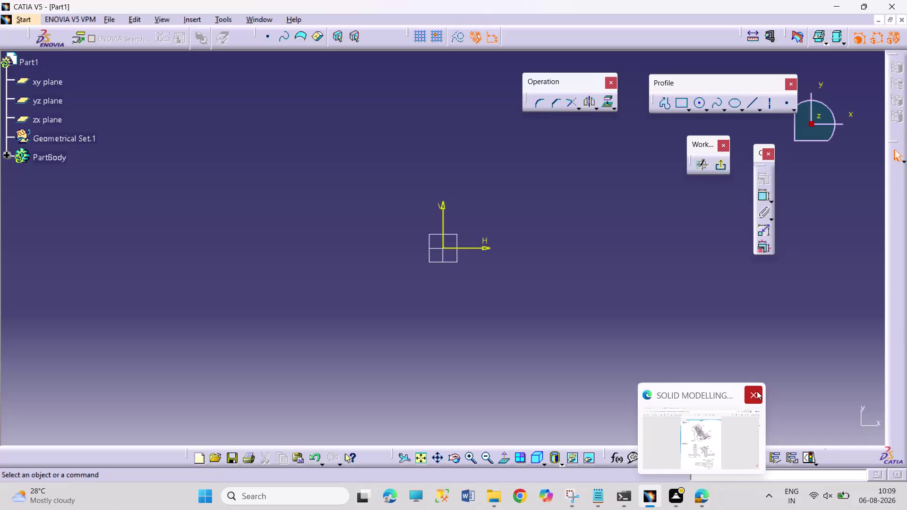
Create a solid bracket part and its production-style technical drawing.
Close the current part without saving its changes.
click(756, 391)
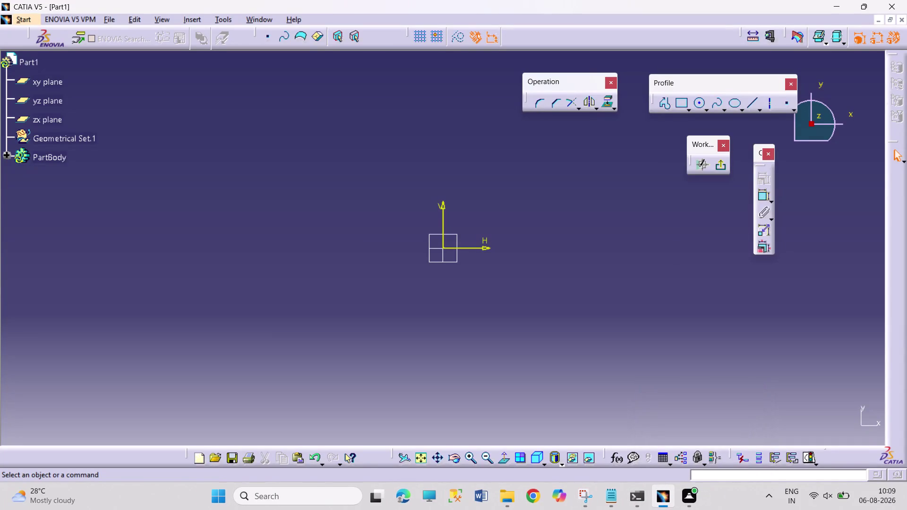
click(899, 19)
click(482, 272)
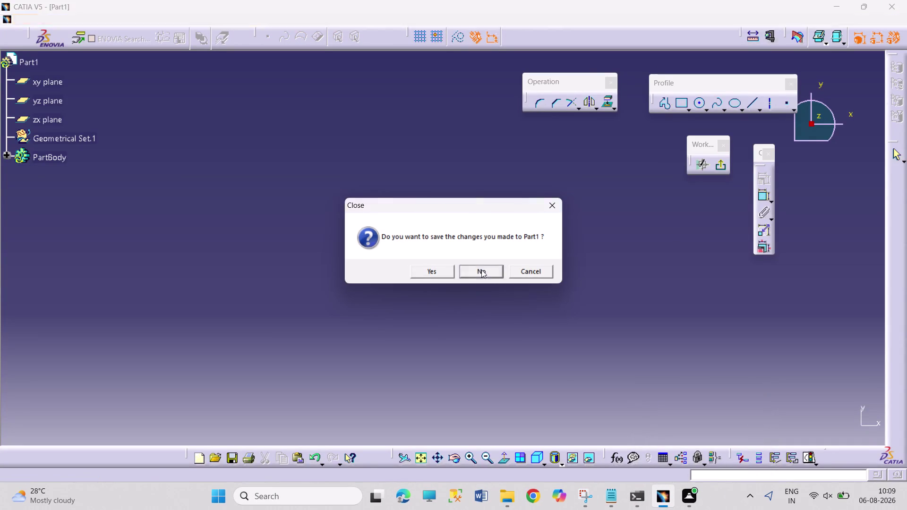
click(16, 20)
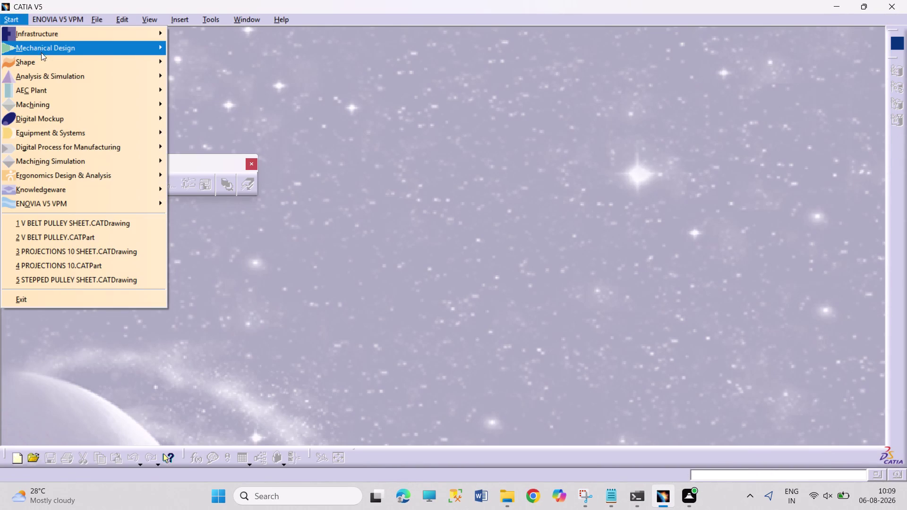
Start a new Part Design part and open a sketch on the yz plane.
click(41, 46)
click(261, 51)
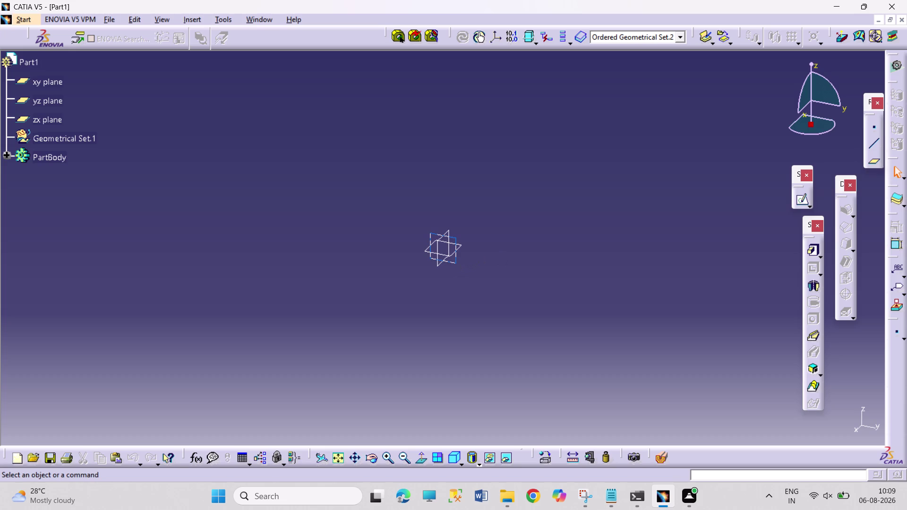
click(457, 262)
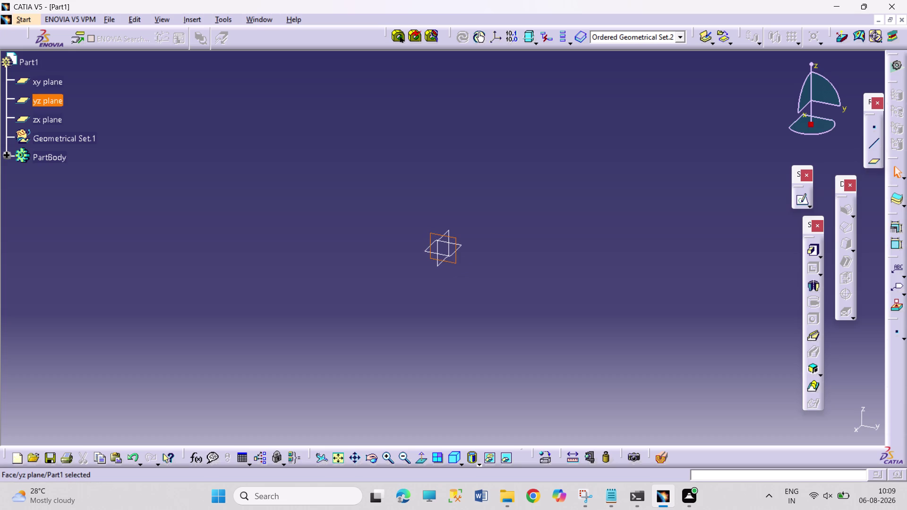
click(799, 204)
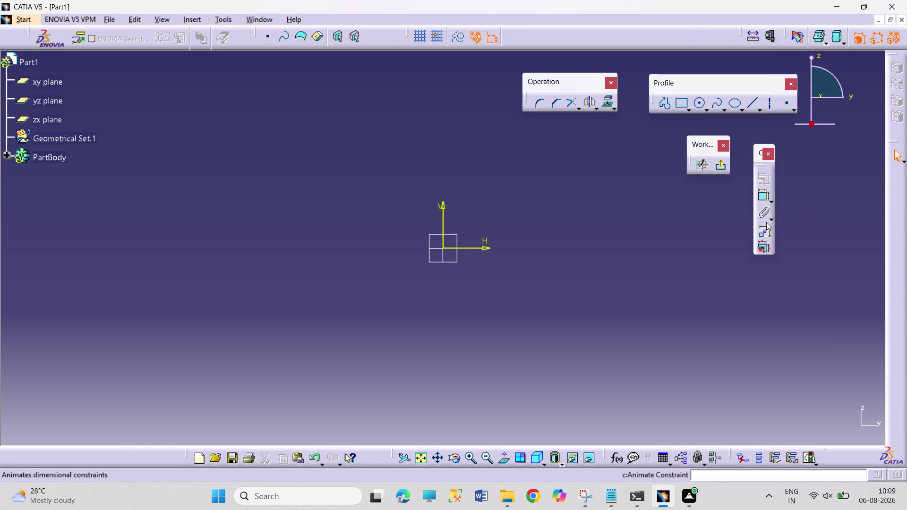
click(699, 108)
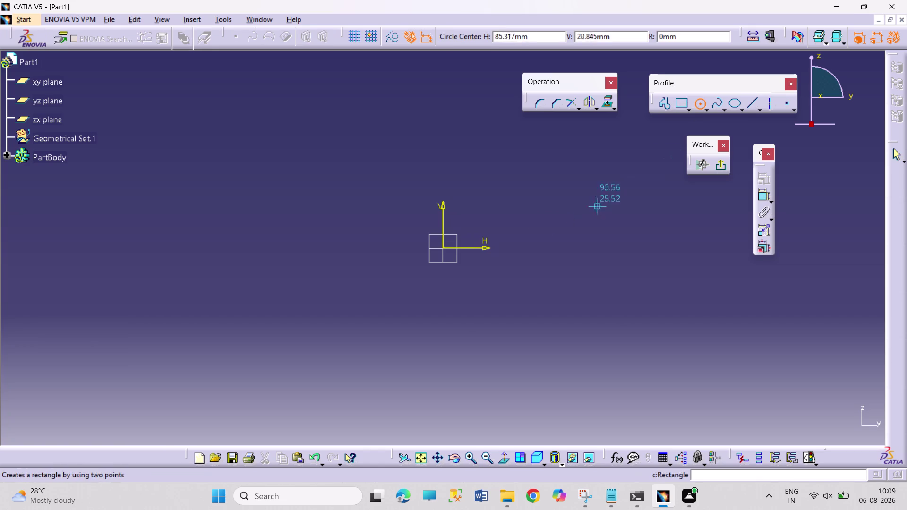
Draw two concentric circles centred on the sketch origin.
click(443, 247)
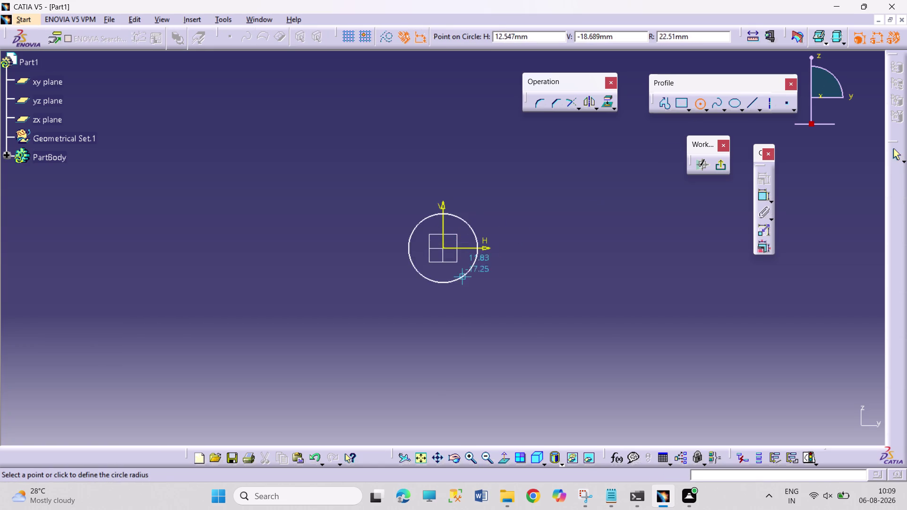
click(477, 302)
click(695, 104)
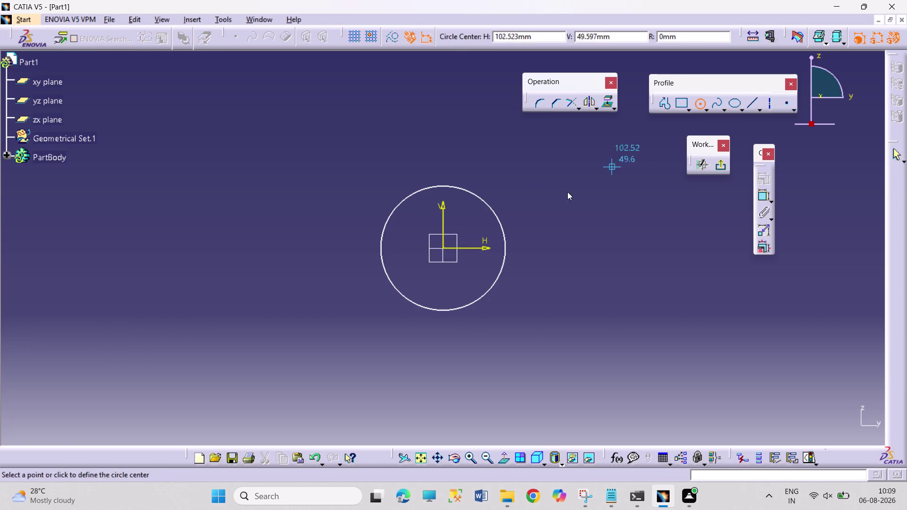
click(444, 246)
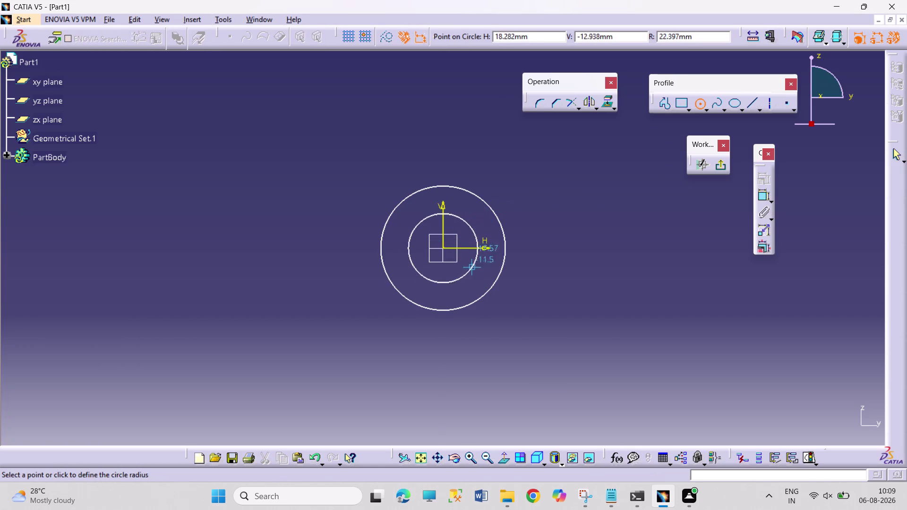
click(478, 276)
Add diameter dimensions to the inner and outer circles.
click(762, 195)
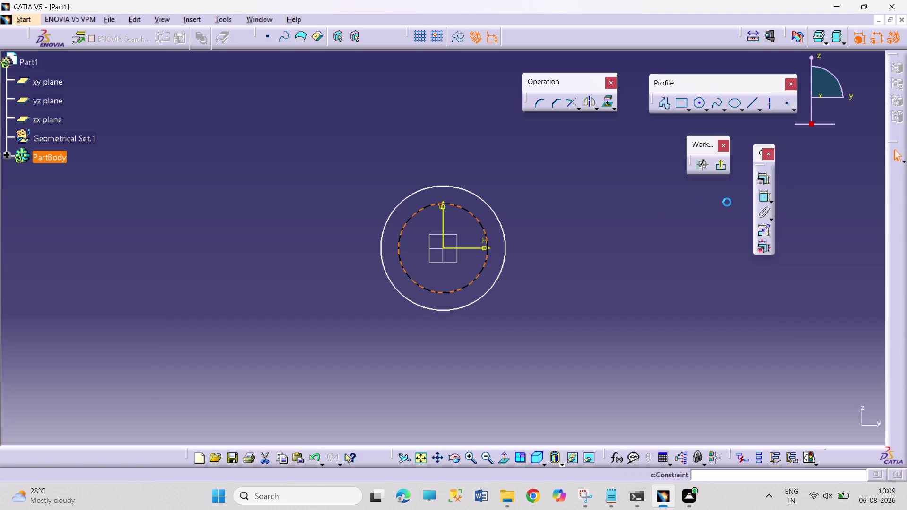
click(533, 229)
click(764, 195)
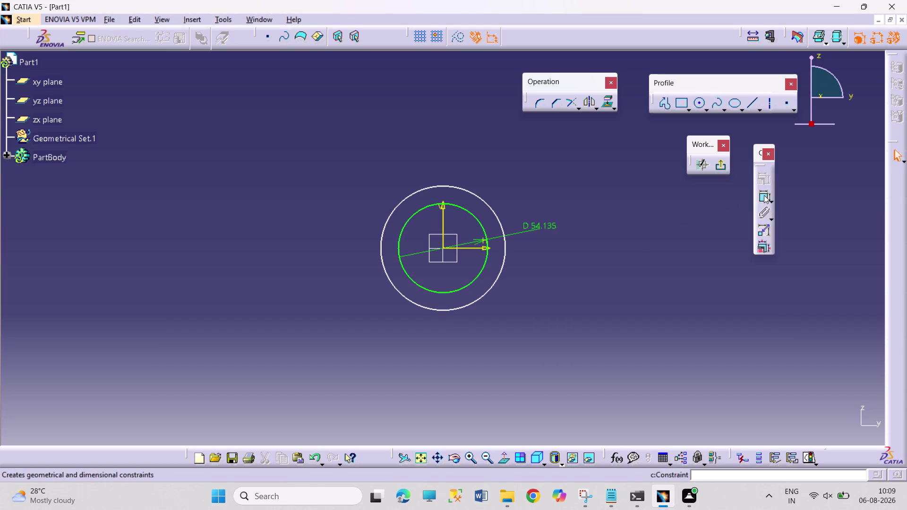
click(482, 197)
click(501, 184)
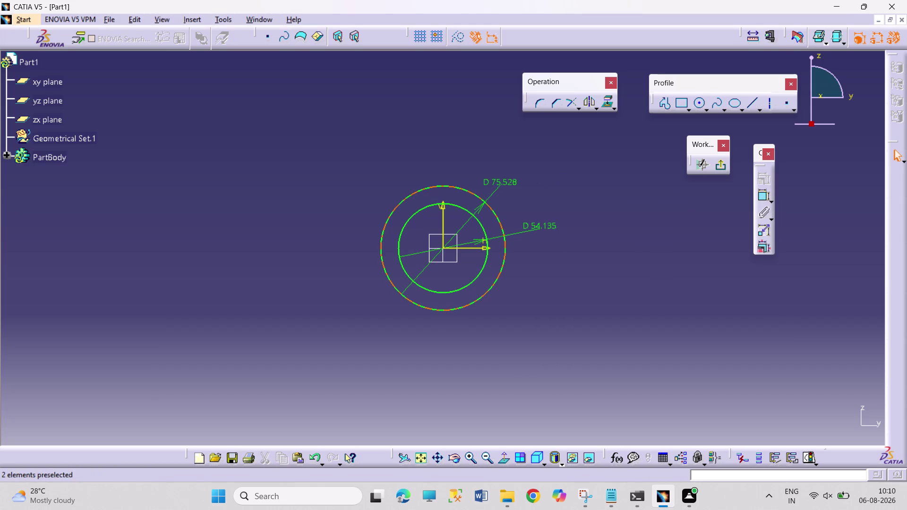
Change the inner circle's diameter to 30 mm.
triple_click(509, 184)
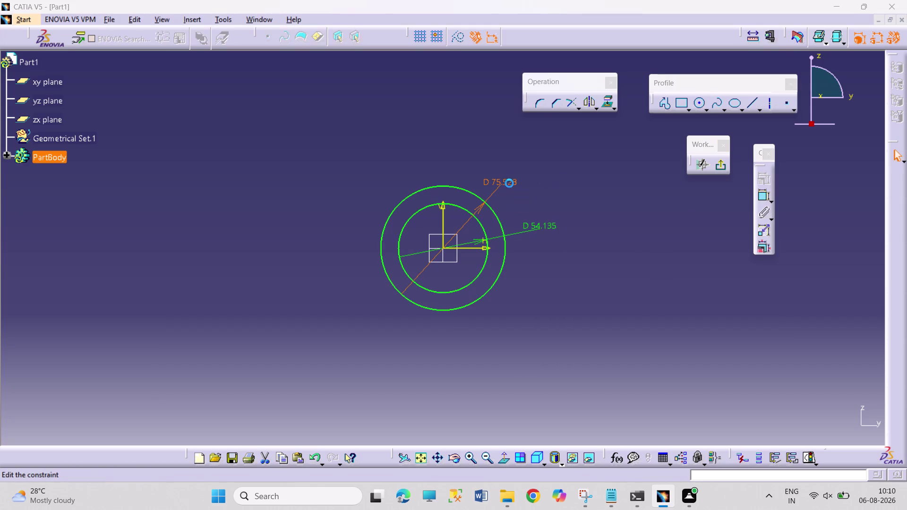
text(30)
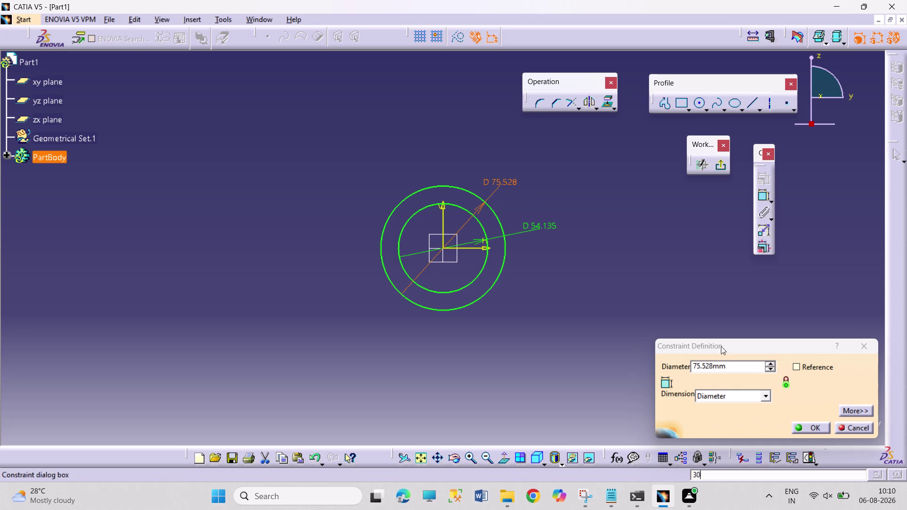
click(734, 370)
drag(733, 368, 629, 367)
text(3)
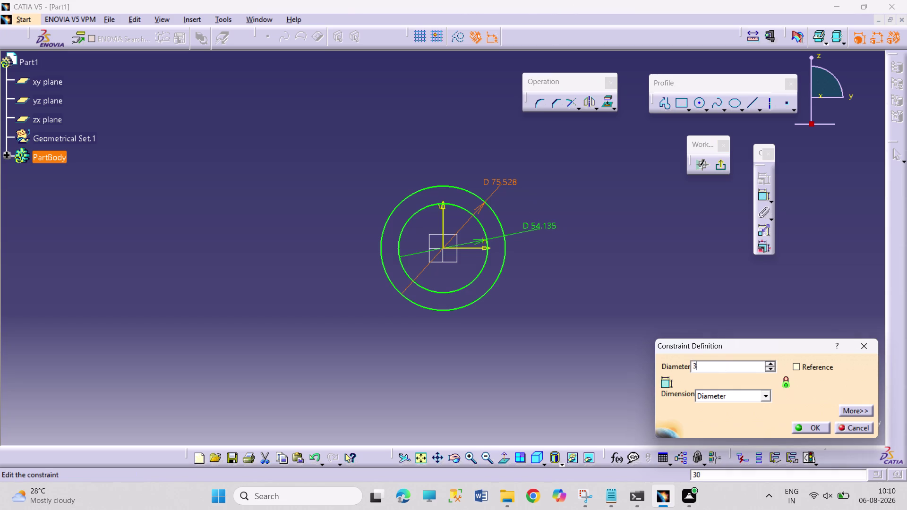
text(0)
key(Return)
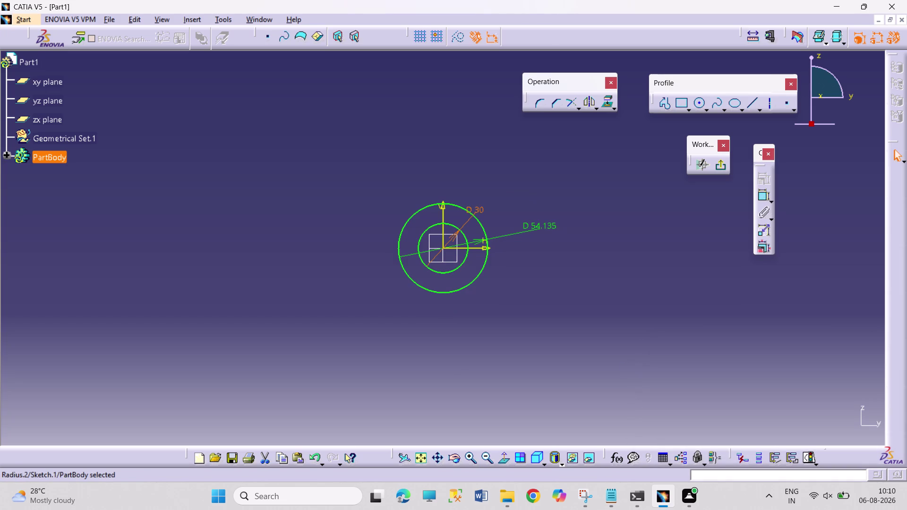
drag(483, 210, 489, 192)
Change the outer circle's diameter to 50 mm.
double_click(556, 226)
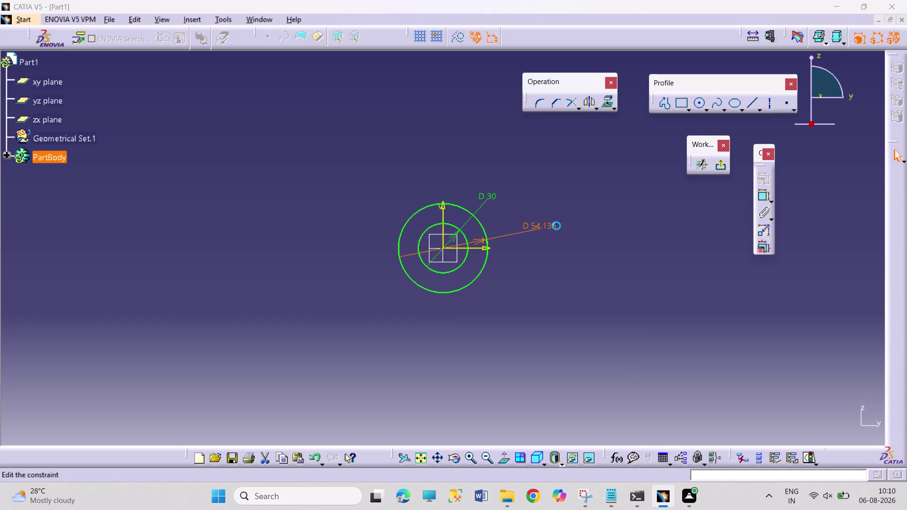
text(50)
key(Return)
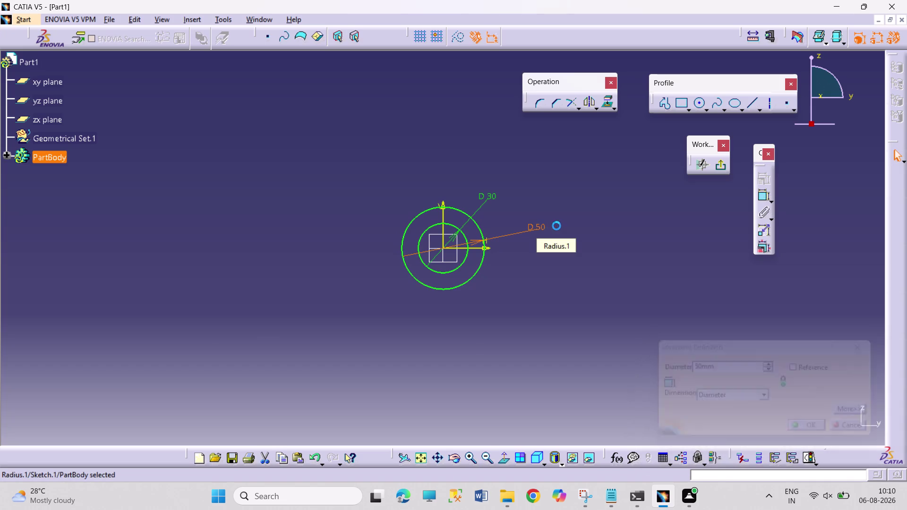
click(709, 284)
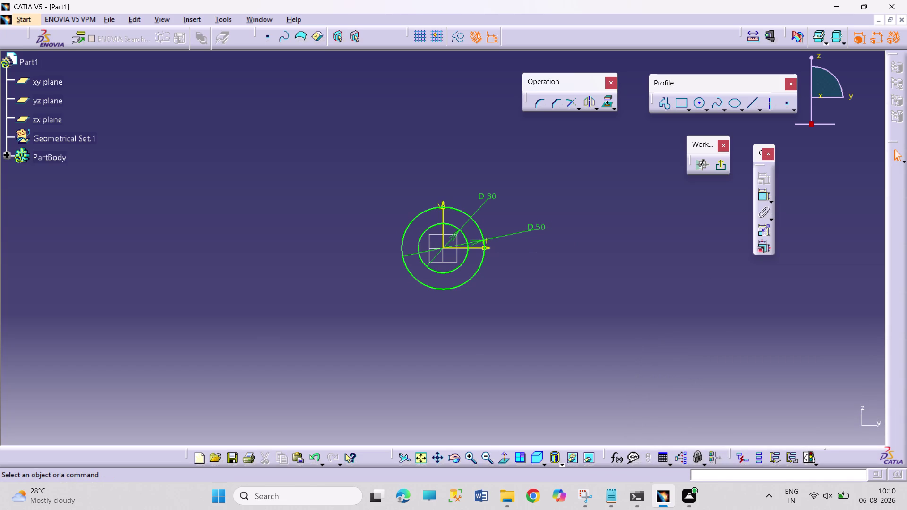
click(746, 108)
Draw a vertical line beside the circles and apply a coincidence with the outer circle.
click(501, 242)
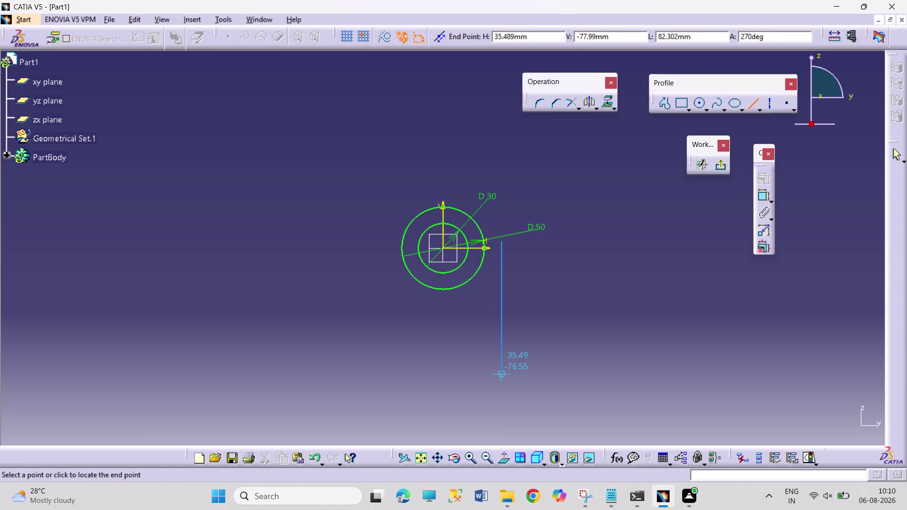
click(500, 377)
click(595, 323)
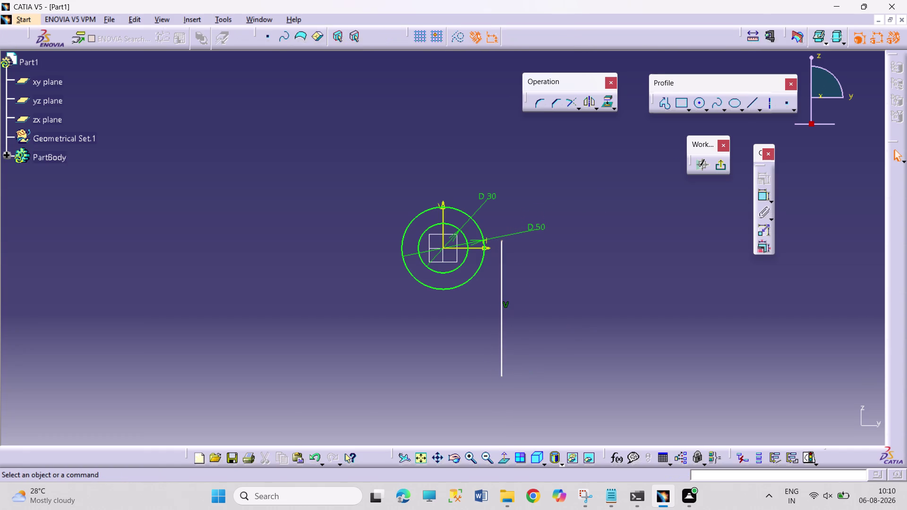
click(503, 242)
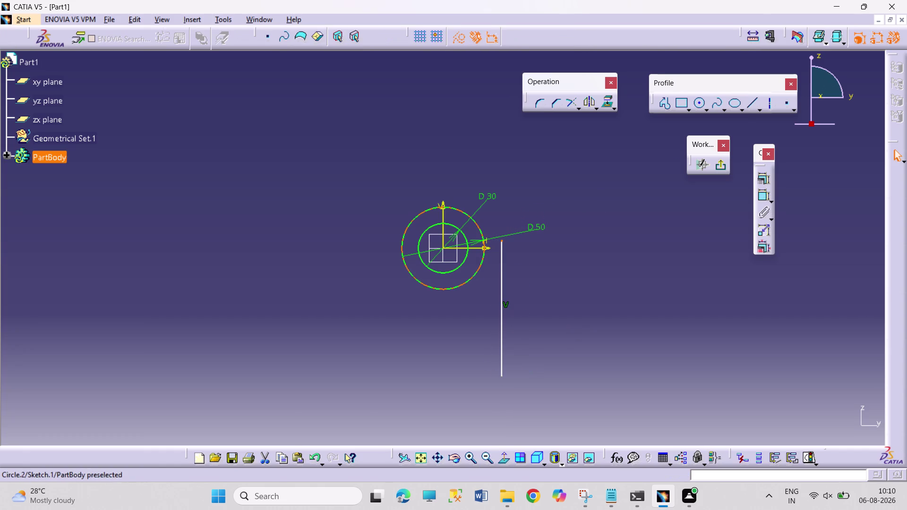
click(484, 263)
click(769, 179)
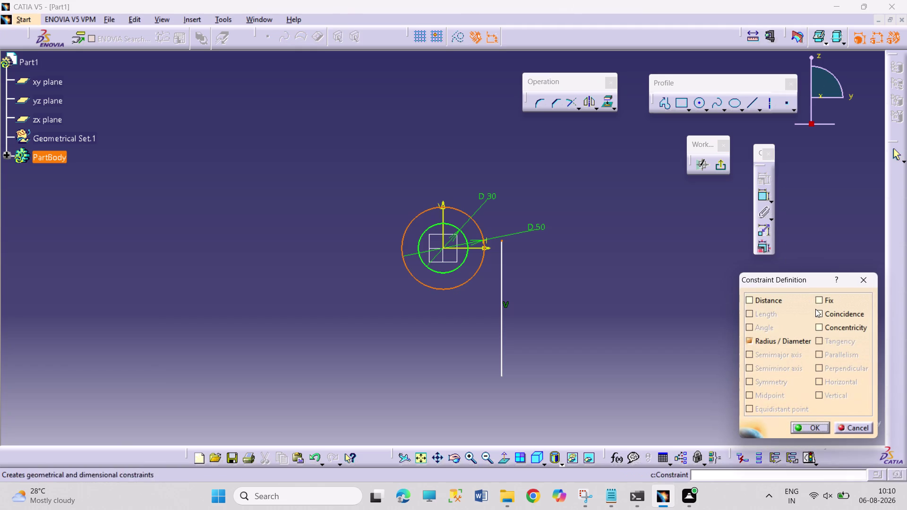
click(818, 312)
click(797, 428)
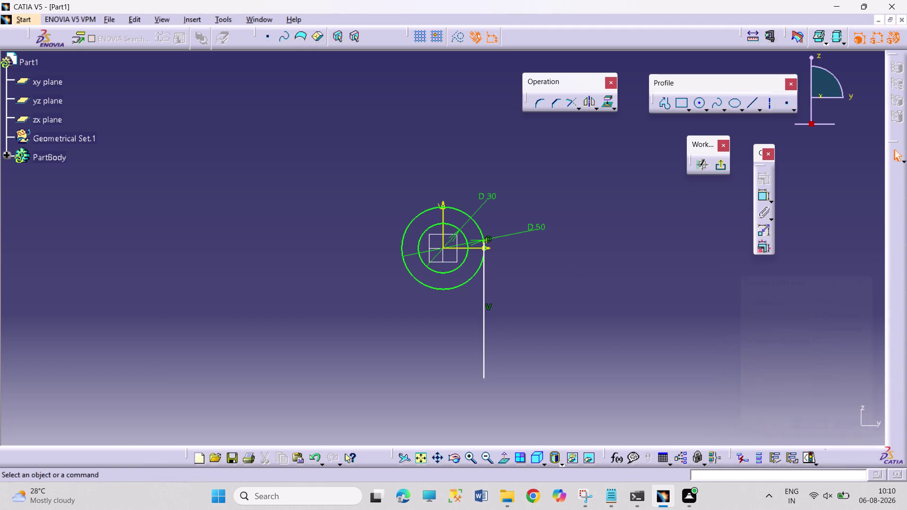
Constrain the vertical line tangent to the 50 mm outer circle.
click(485, 276)
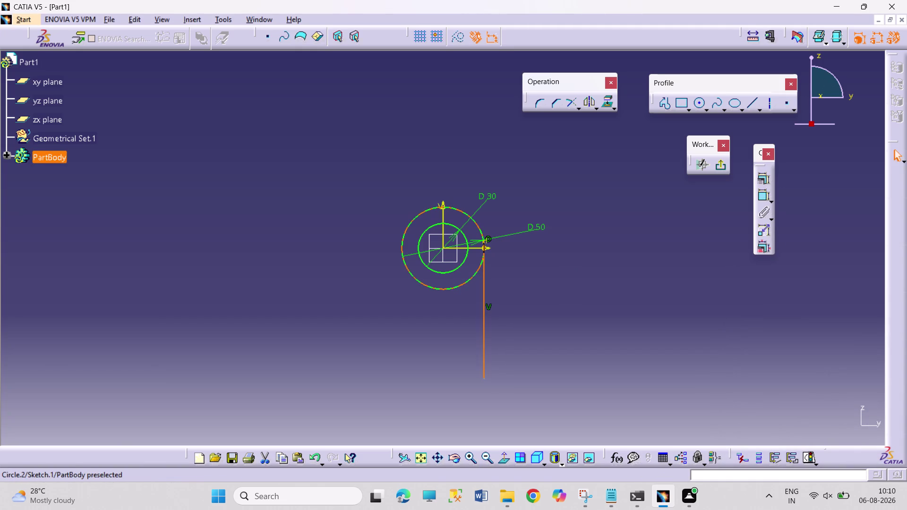
click(467, 279)
click(767, 182)
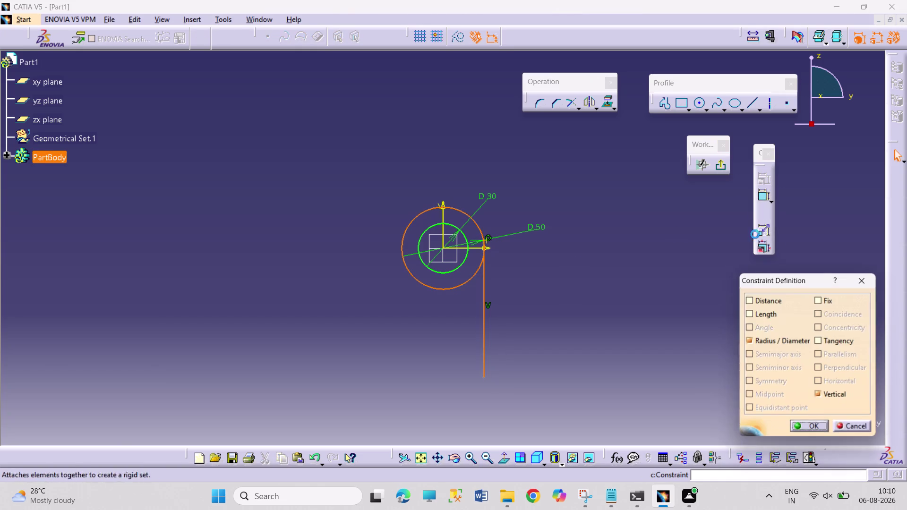
click(833, 341)
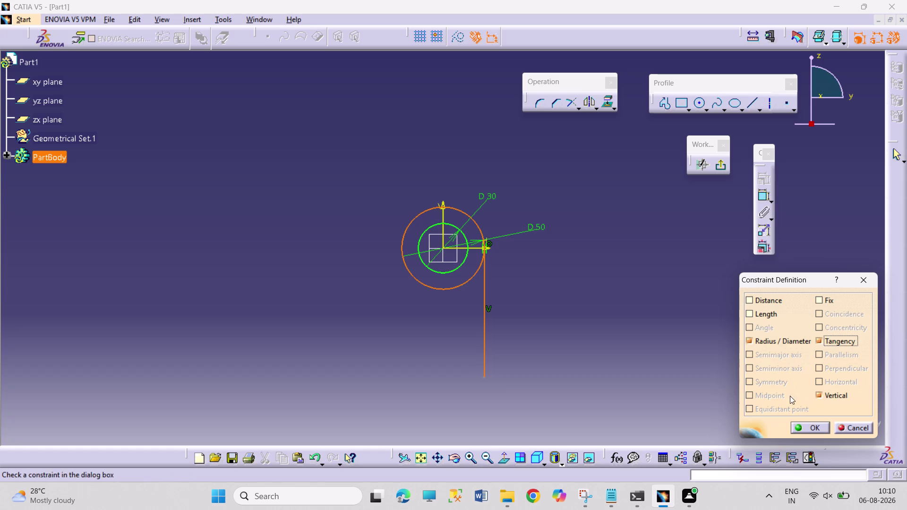
click(797, 425)
click(692, 298)
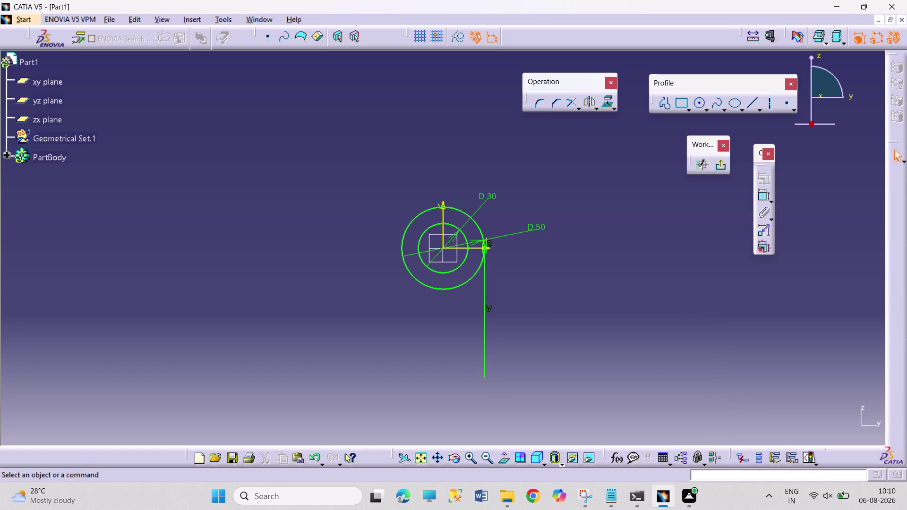
click(751, 106)
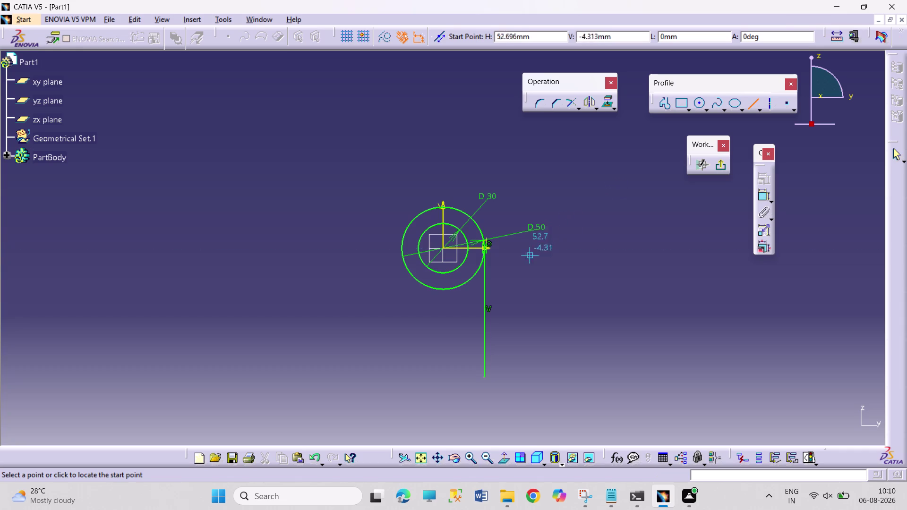
Draw a second vertical line and dimension it 25 mm from the first line.
click(427, 304)
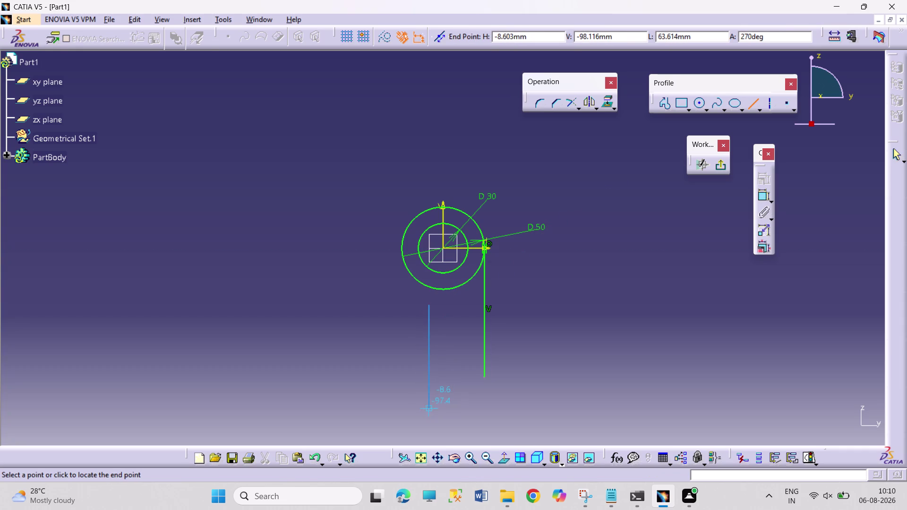
click(427, 410)
click(765, 193)
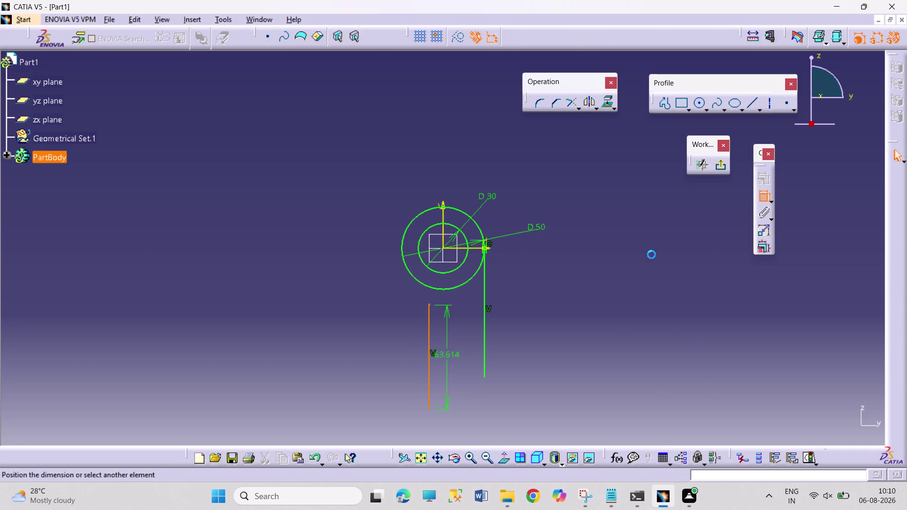
click(486, 332)
click(356, 333)
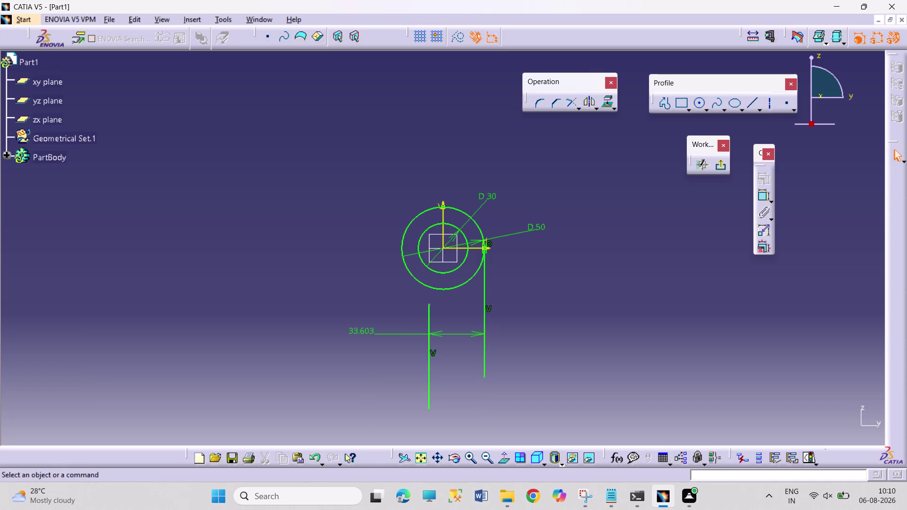
double_click(361, 332)
text(25)
key(Return)
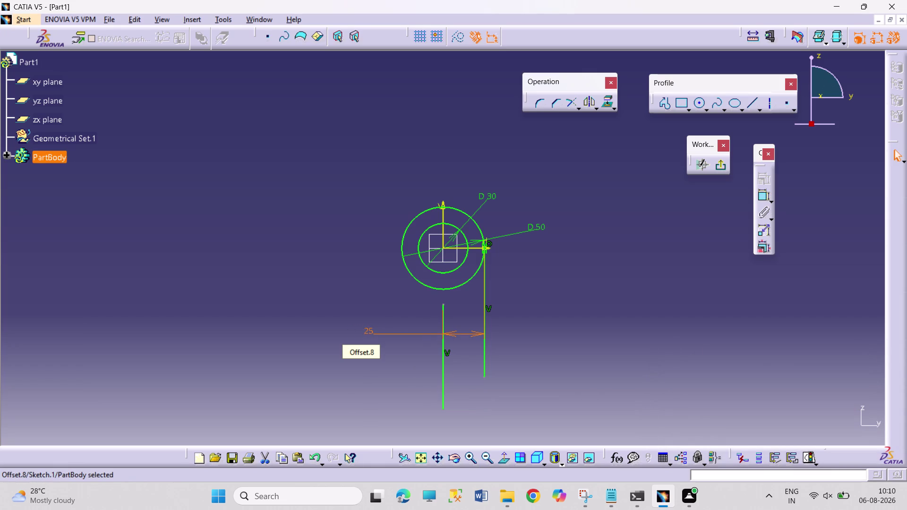
Make the new vertical line coincident with the outer circle.
click(620, 325)
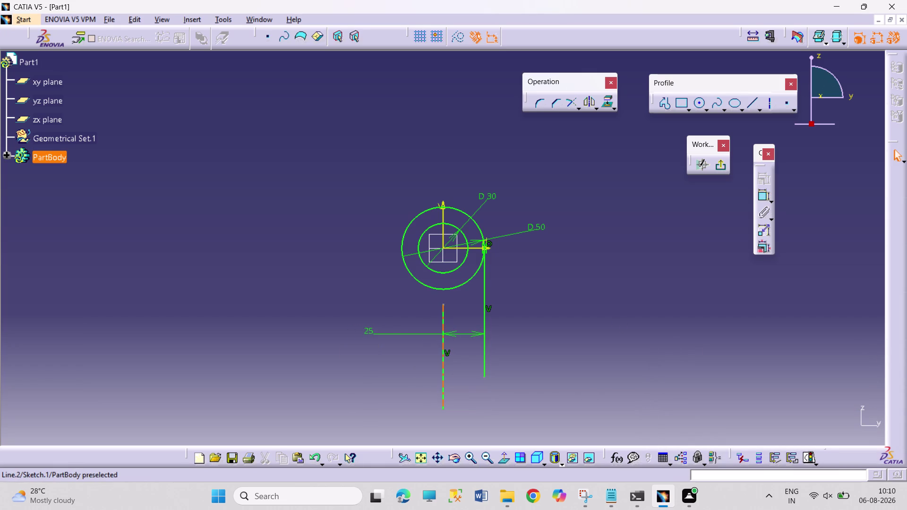
click(442, 305)
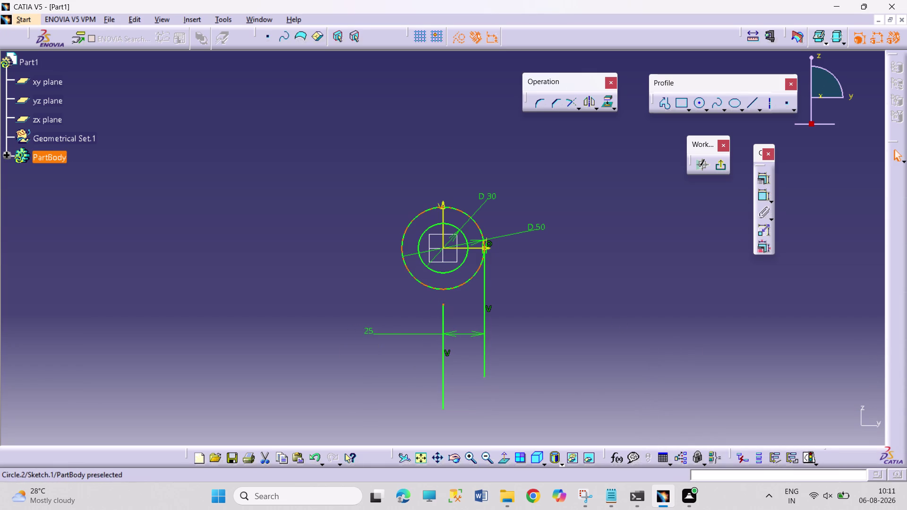
click(449, 288)
click(768, 179)
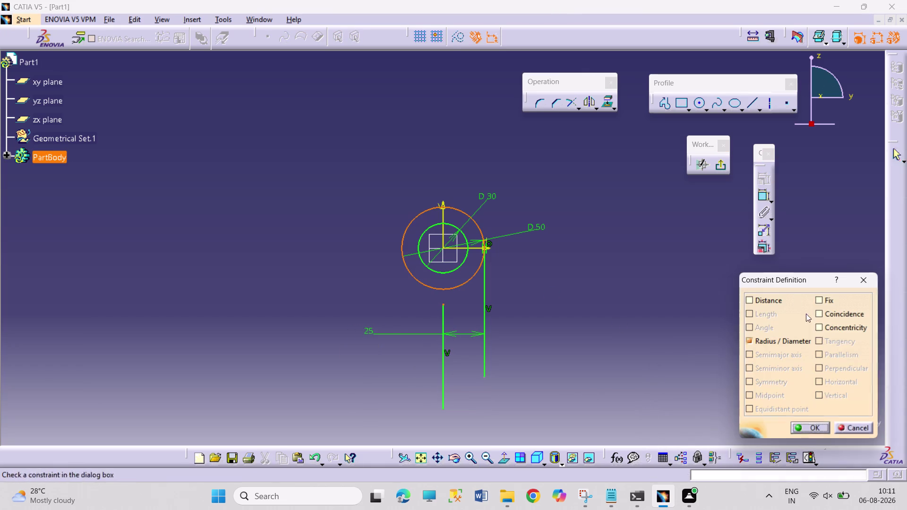
click(831, 312)
click(802, 429)
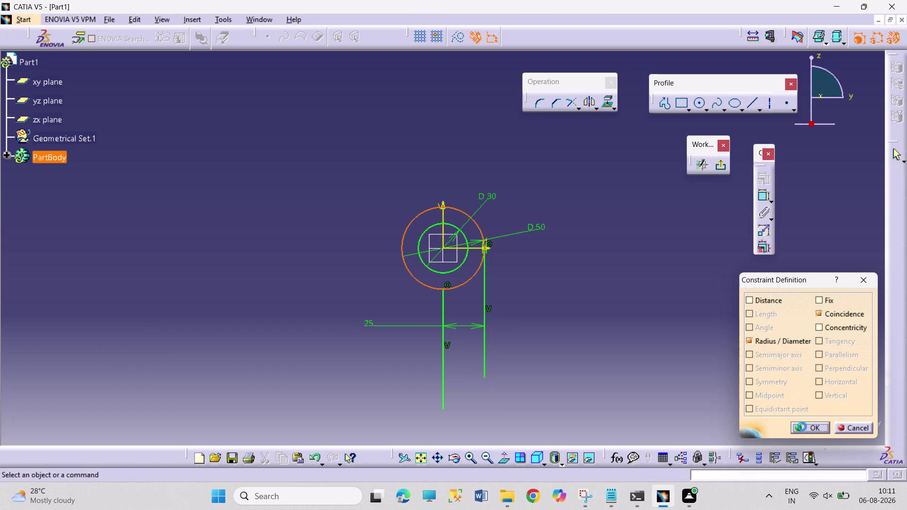
click(537, 96)
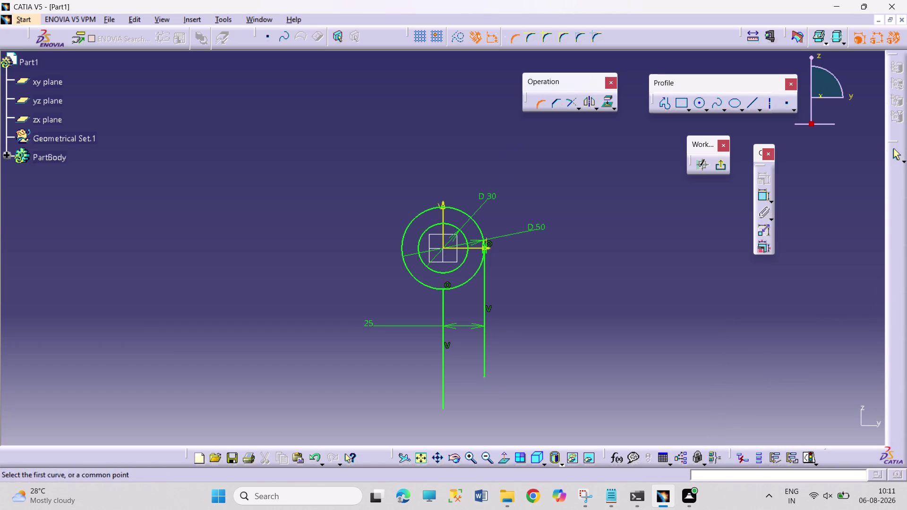
Blend the outer circle into the left vertical line with a 12 mm radius corner.
drag(429, 284, 428, 289)
click(443, 303)
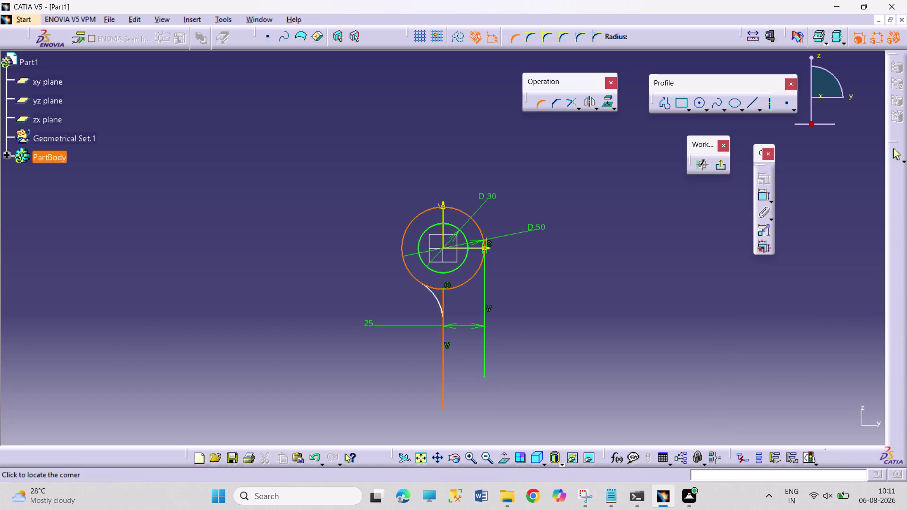
click(434, 300)
double_click(424, 304)
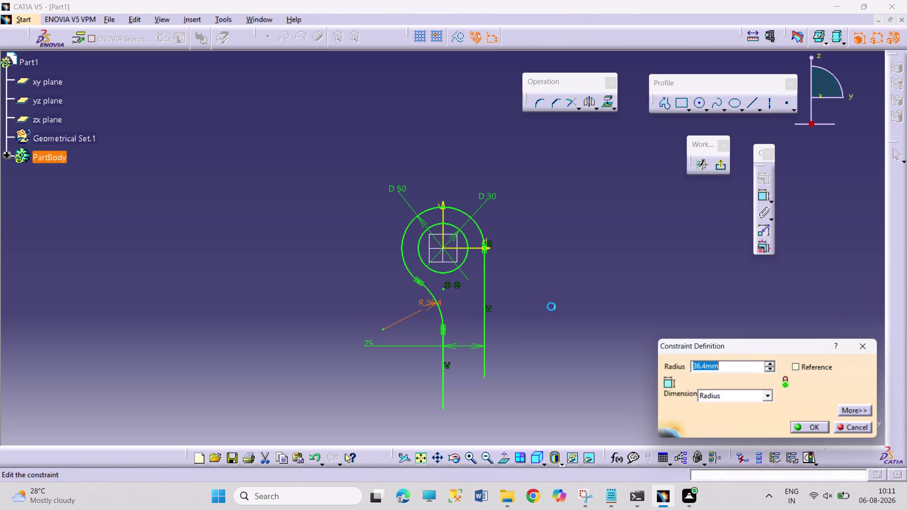
text(1)
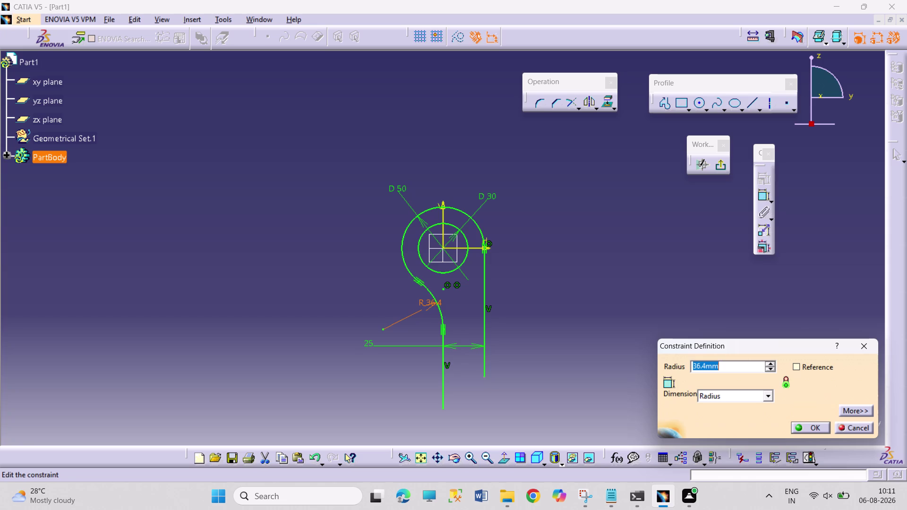
text(2)
key(Return)
click(560, 345)
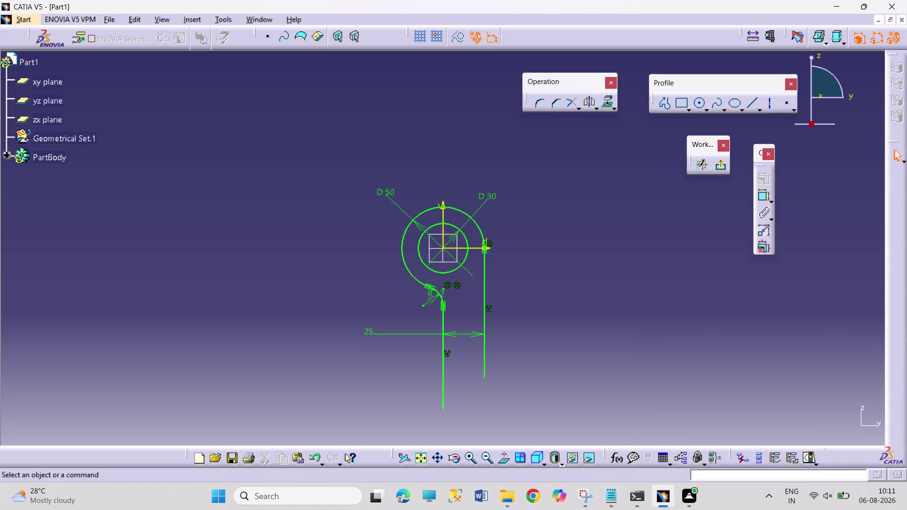
click(747, 107)
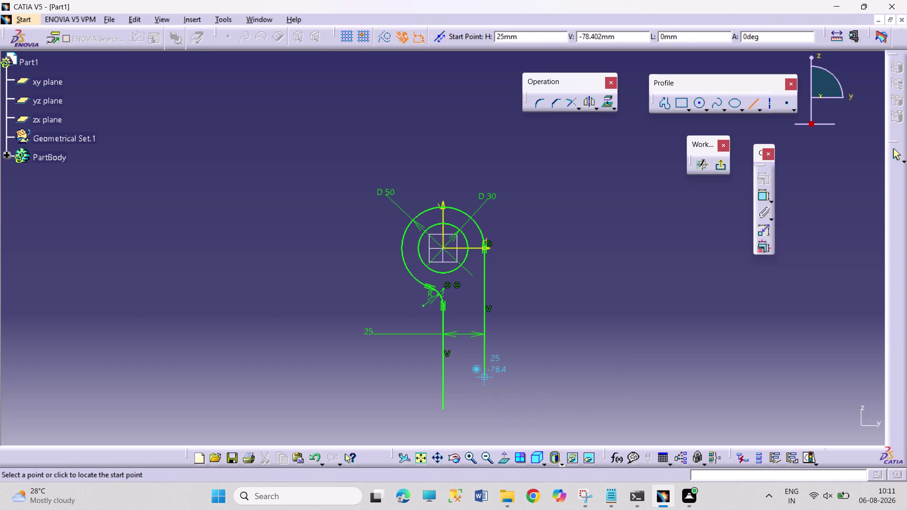
Draw horizontal lines rightward from the bottoms of the right and left vertical lines.
click(484, 375)
click(579, 377)
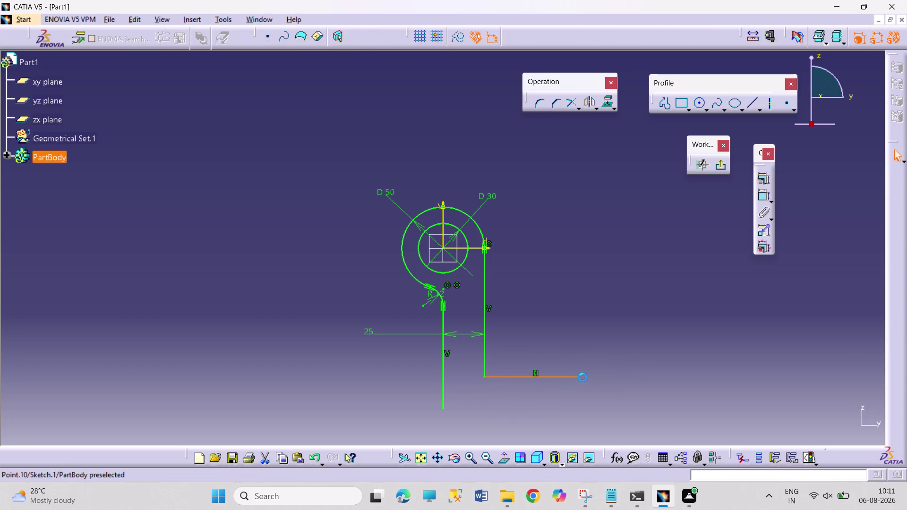
click(756, 99)
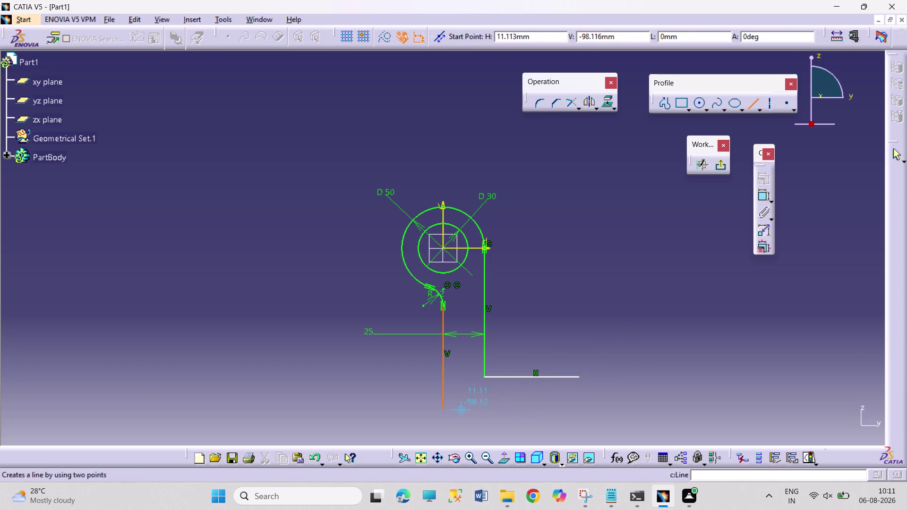
drag(443, 410, 448, 412)
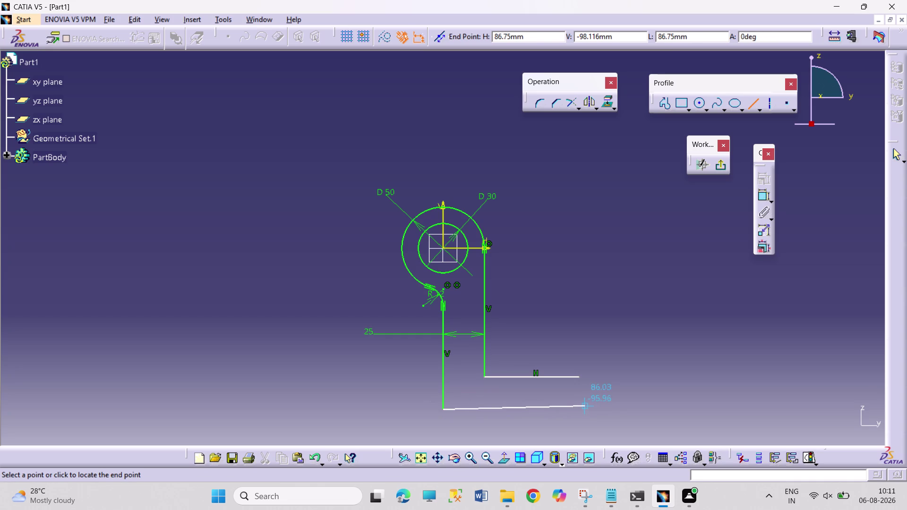
click(586, 408)
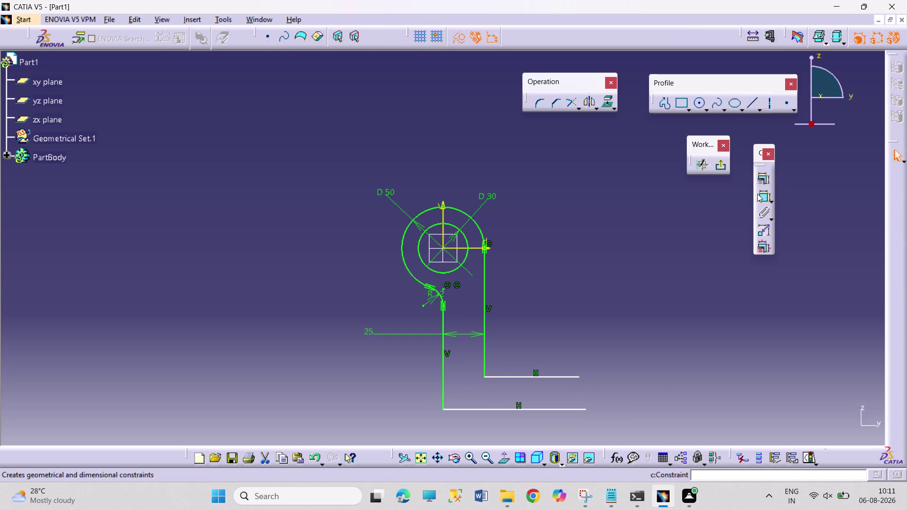
click(758, 195)
Dimension the gap between the upper and lower horizontal lines as 12 mm.
click(581, 410)
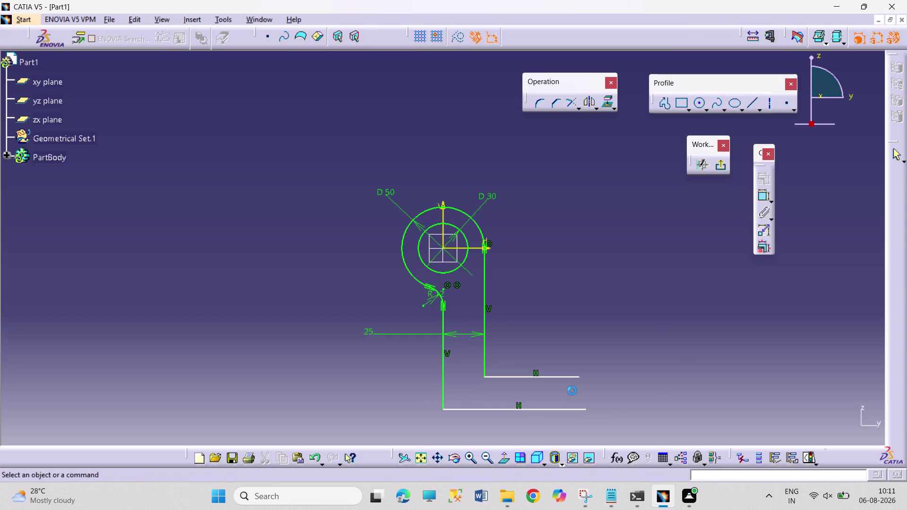
click(764, 187)
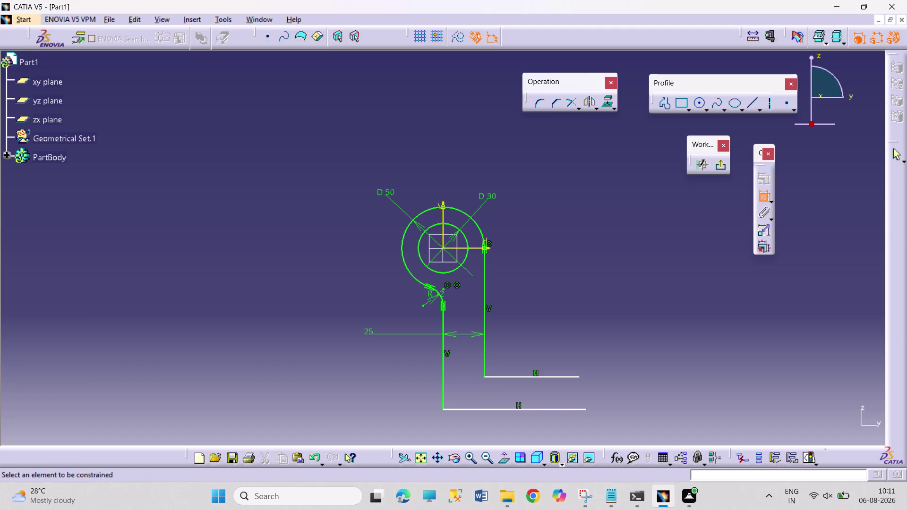
click(566, 407)
click(568, 376)
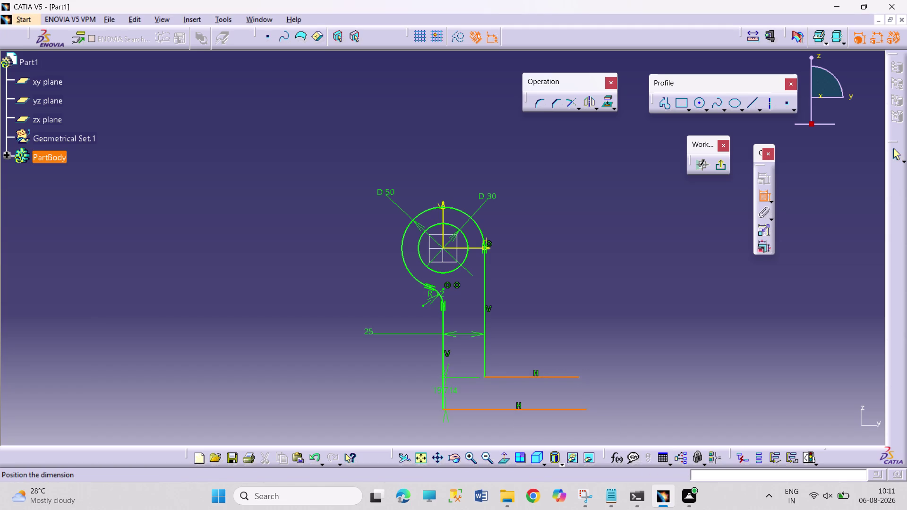
click(560, 396)
double_click(563, 394)
text(1)
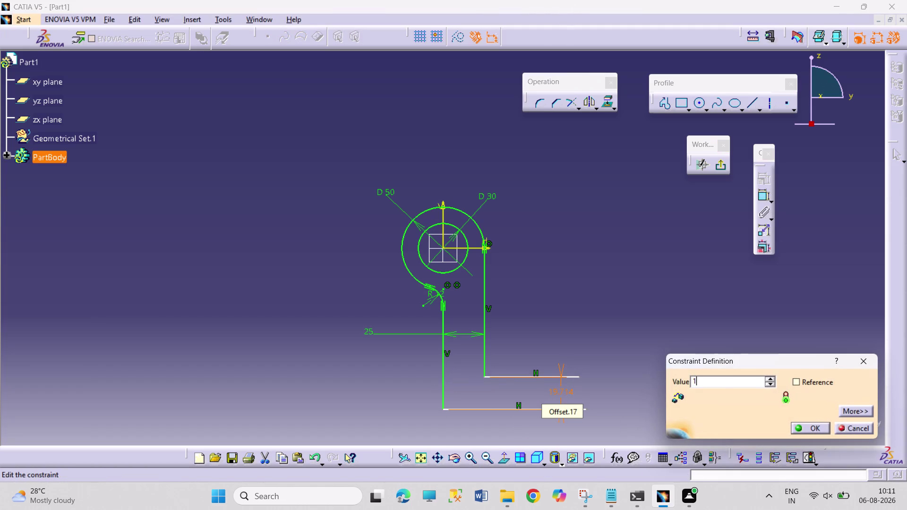
text(2)
key(Return)
click(636, 350)
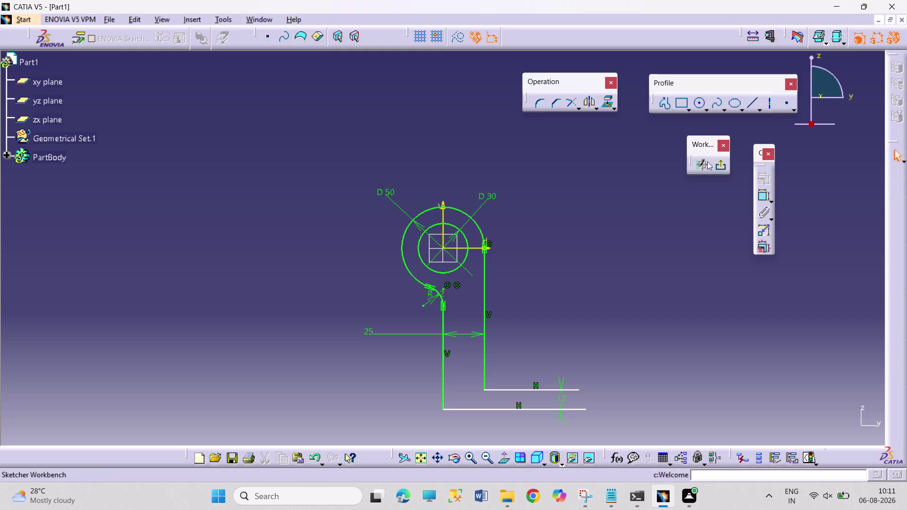
click(750, 103)
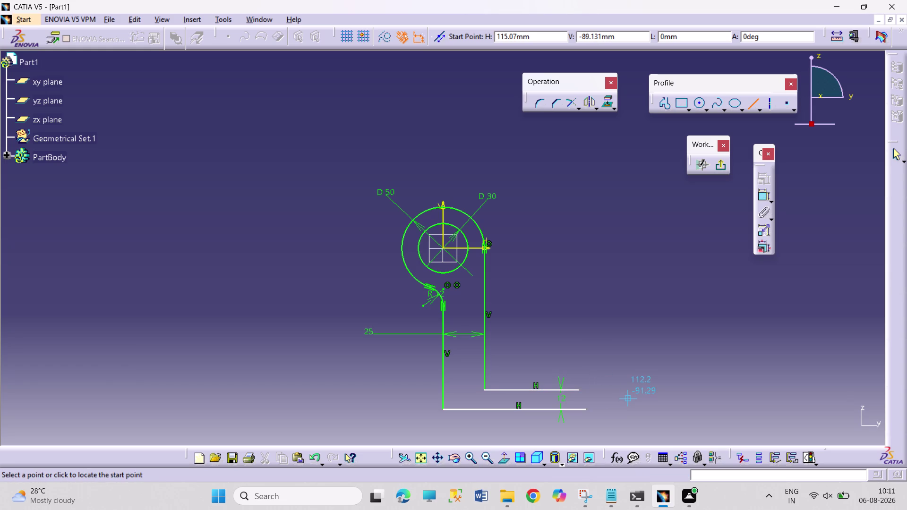
Draw a vertical line up from the lower horizontal line's right end.
click(586, 409)
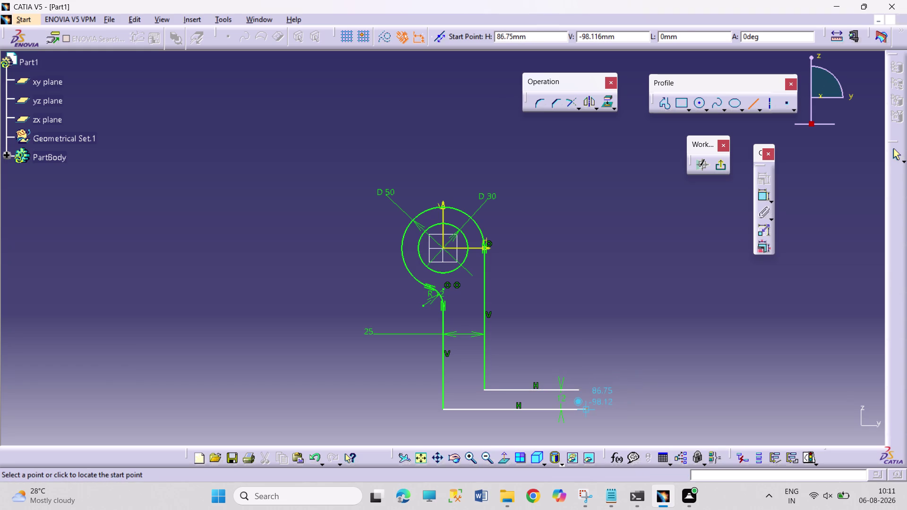
click(585, 365)
click(621, 381)
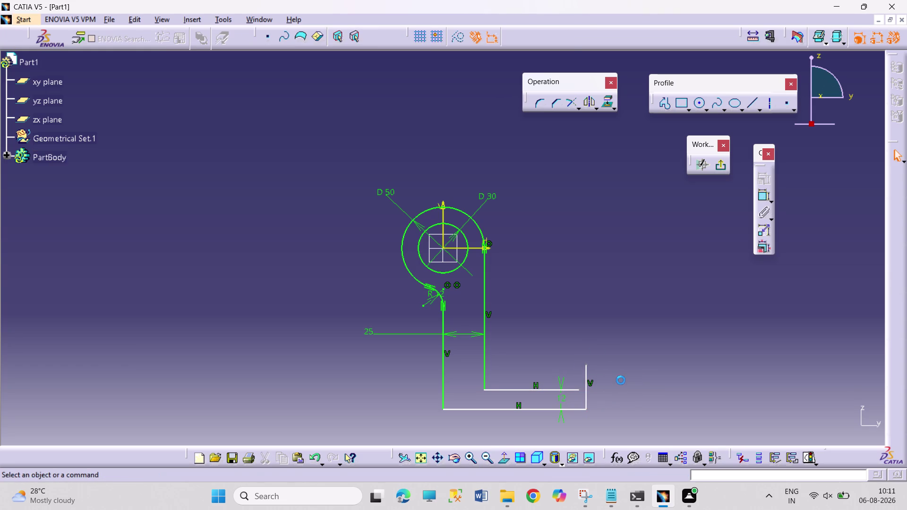
key(Escape)
Make the inner horizontal line's end point coincident with the right vertical line.
click(587, 363)
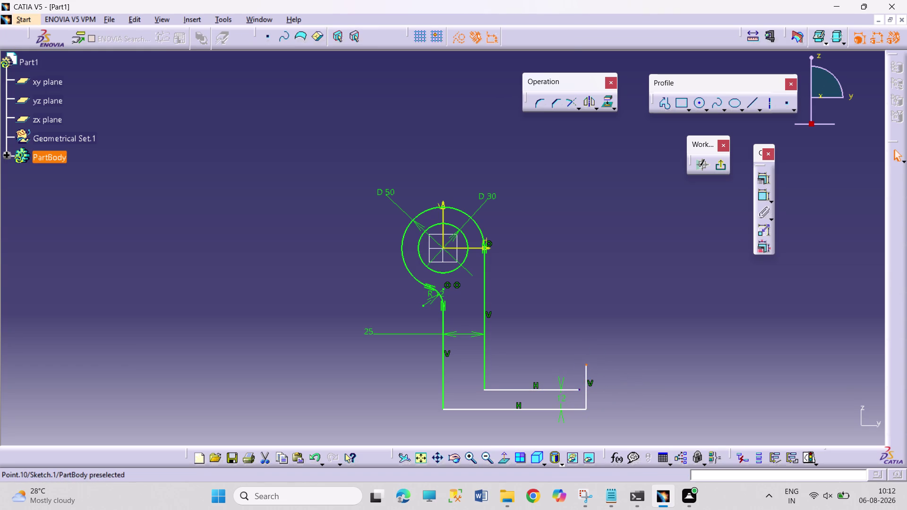
click(577, 389)
click(758, 176)
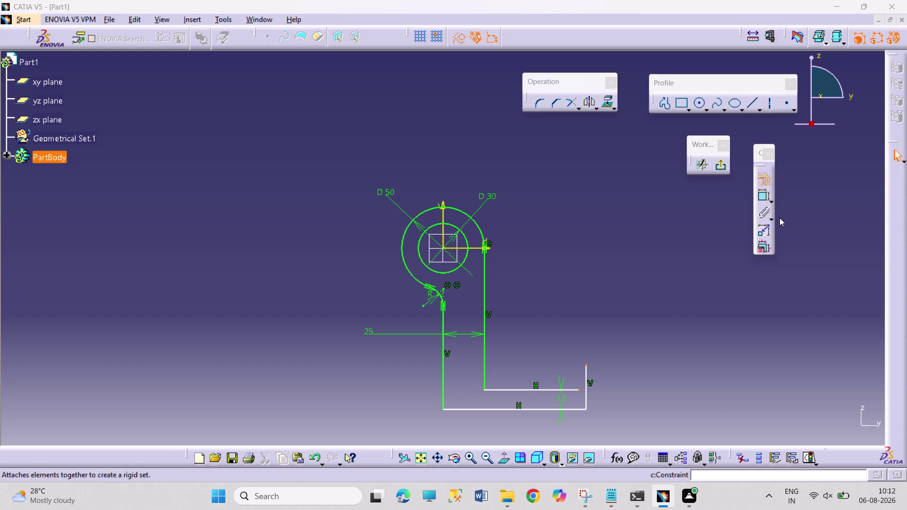
click(824, 312)
click(802, 430)
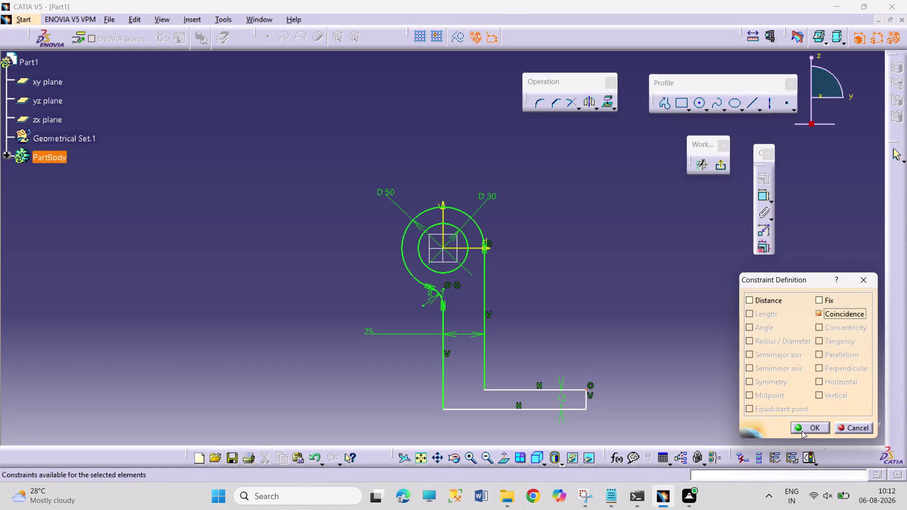
click(756, 360)
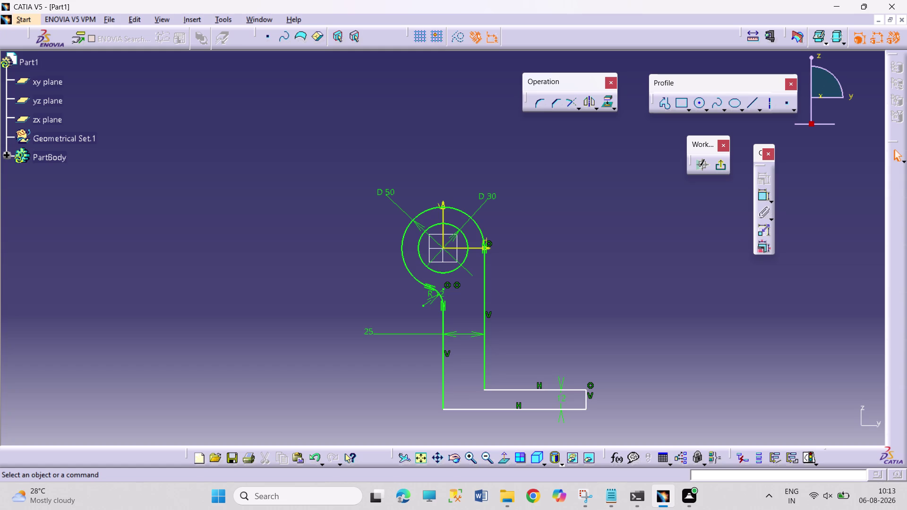
Start a new dimension constraint on the sketch.
click(762, 200)
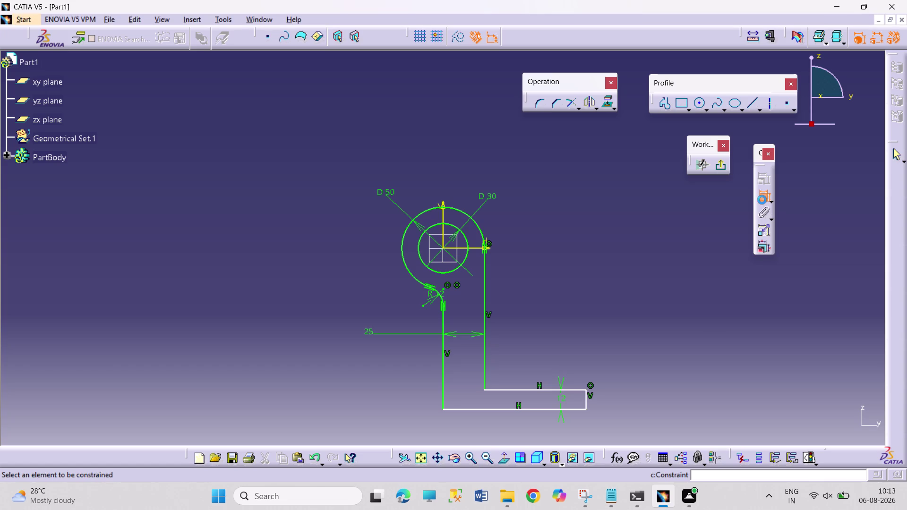
Add an overall width dimension of about 86.75 mm between the outer vertical lines.
click(442, 400)
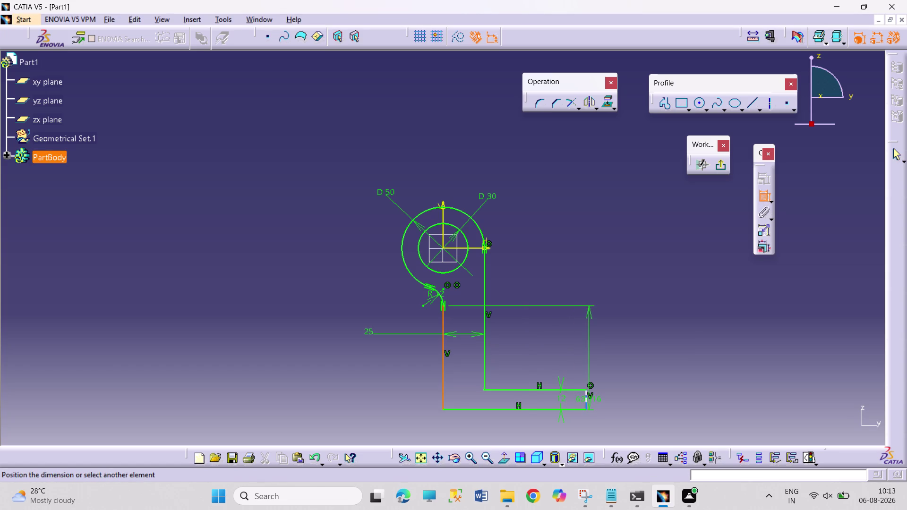
click(586, 402)
click(583, 429)
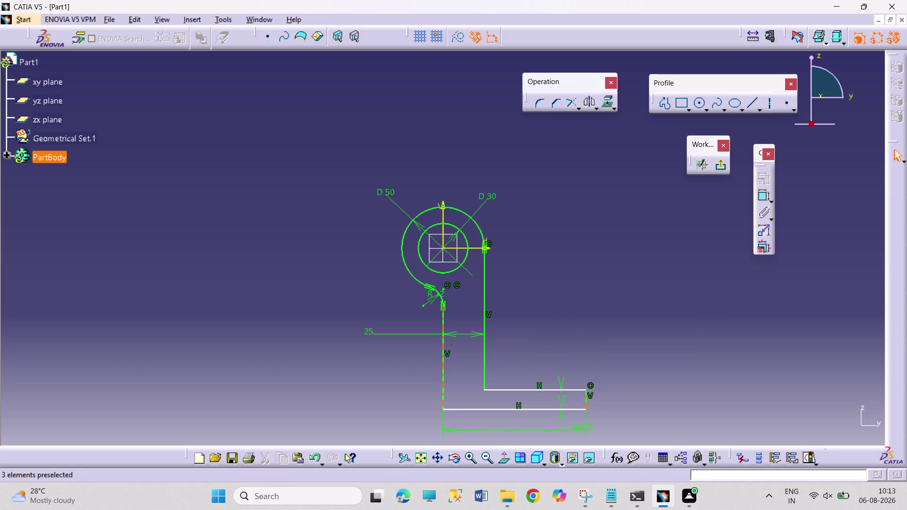
double_click(582, 427)
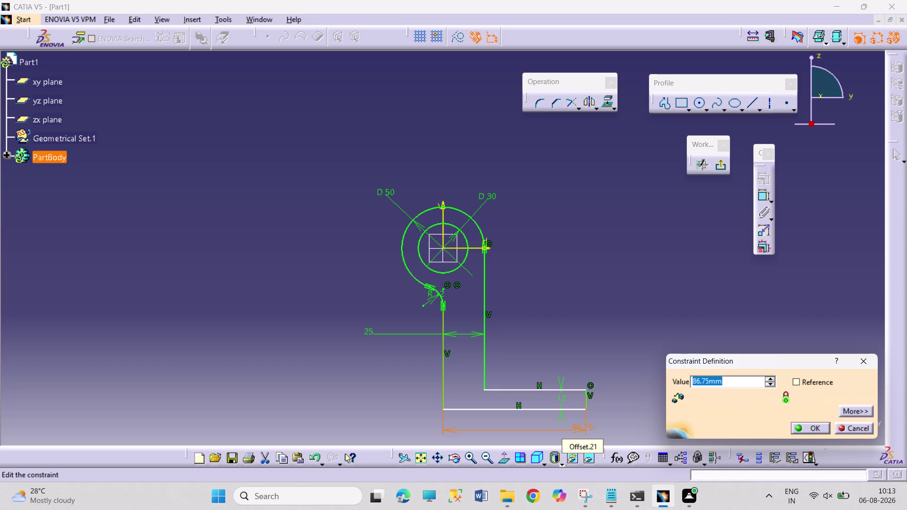
right_click(578, 423)
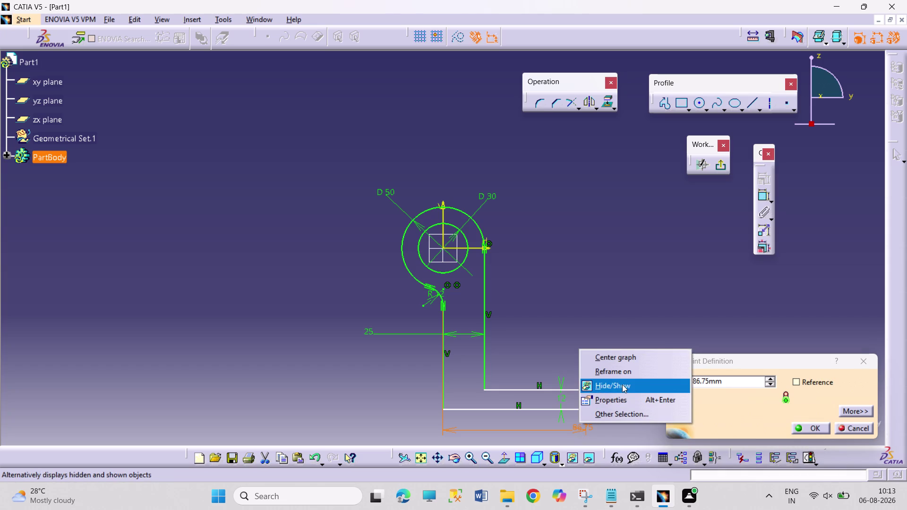
click(626, 308)
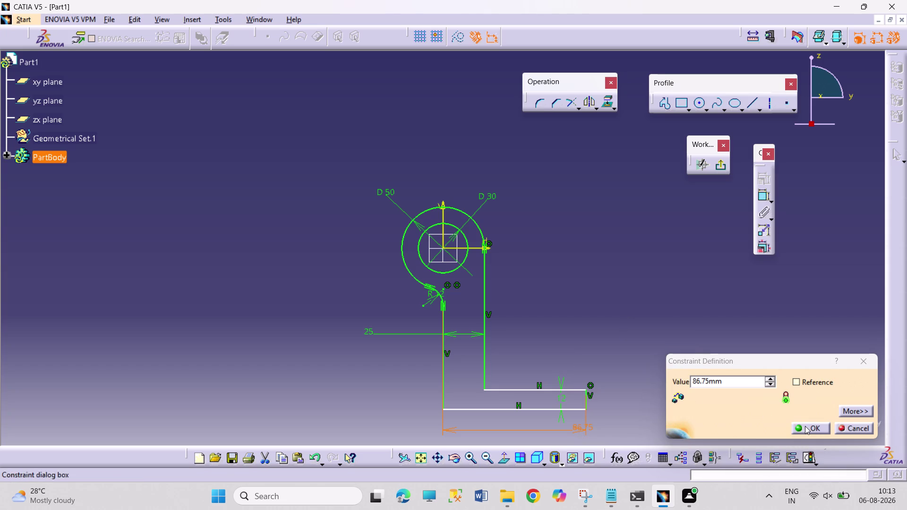
click(805, 425)
right_click(581, 431)
Replace the 86.75 dimension with a 70+20 = 90 mm width above, centre line to right edge.
click(608, 405)
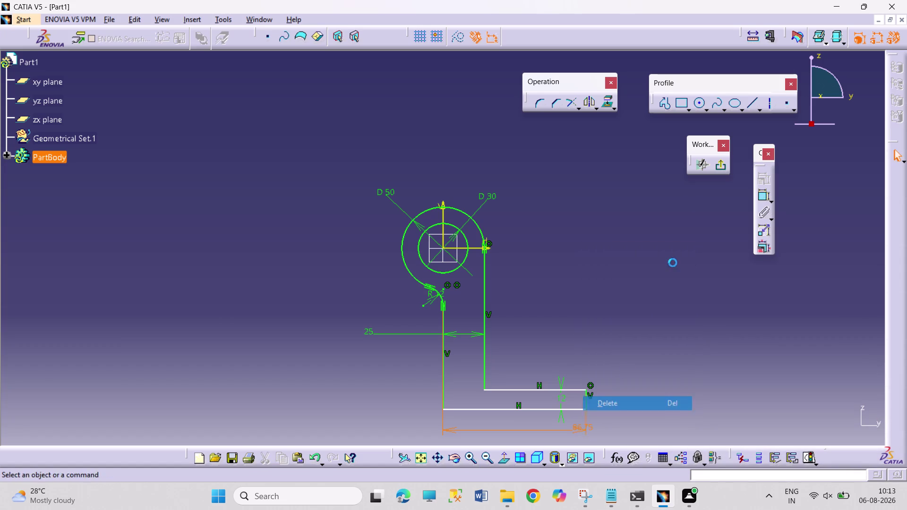
click(763, 194)
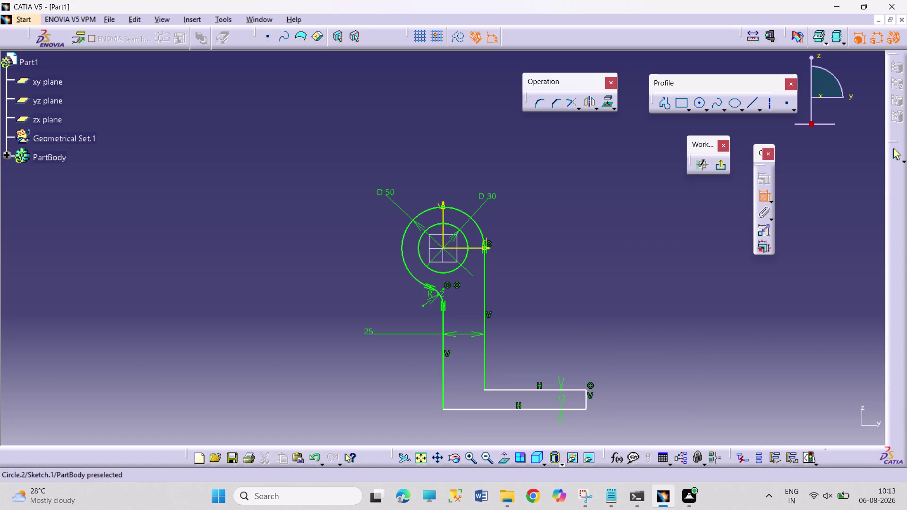
click(442, 212)
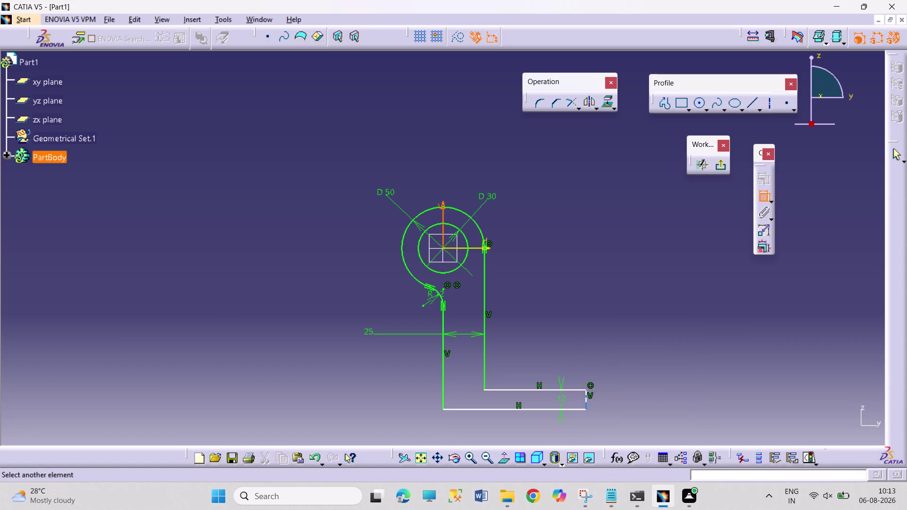
click(586, 400)
click(529, 150)
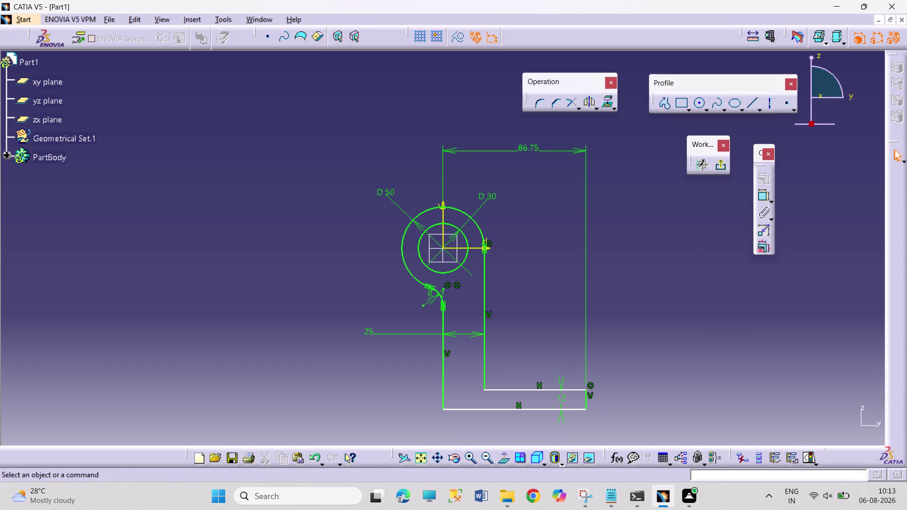
double_click(533, 148)
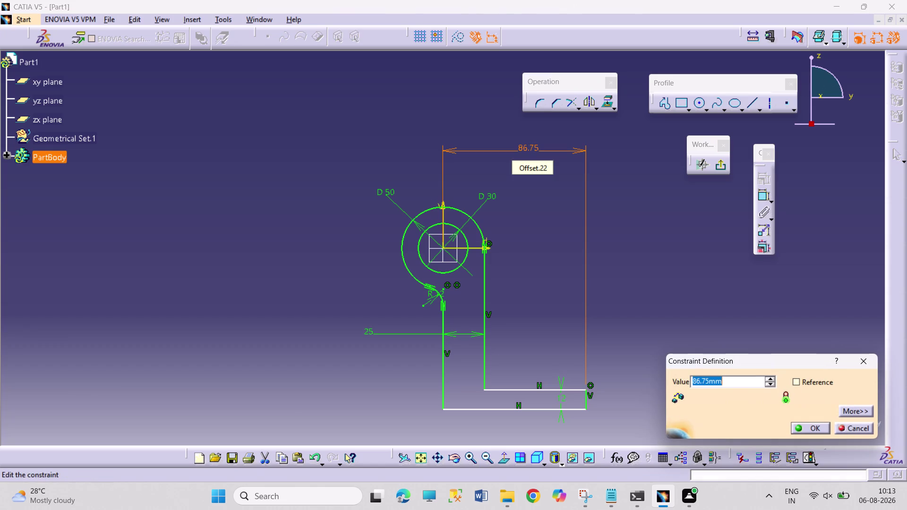
text(70+)
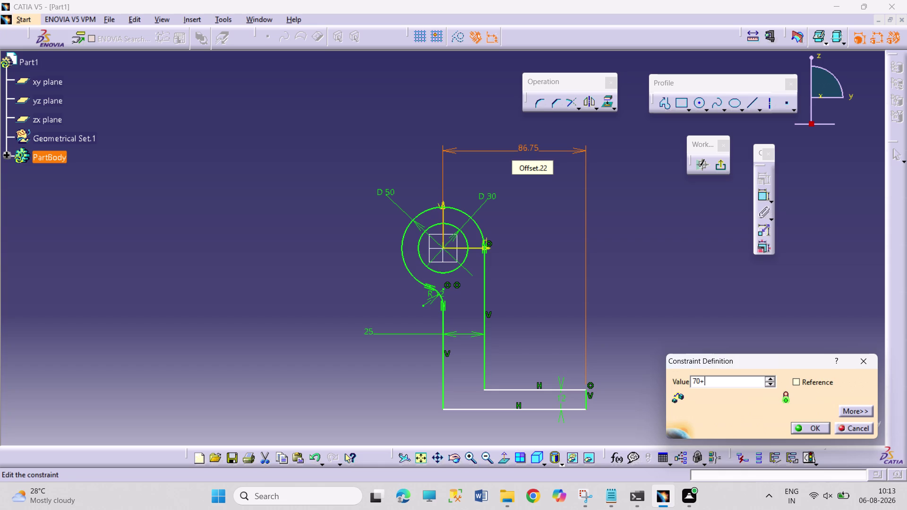
text(20)
key(Return)
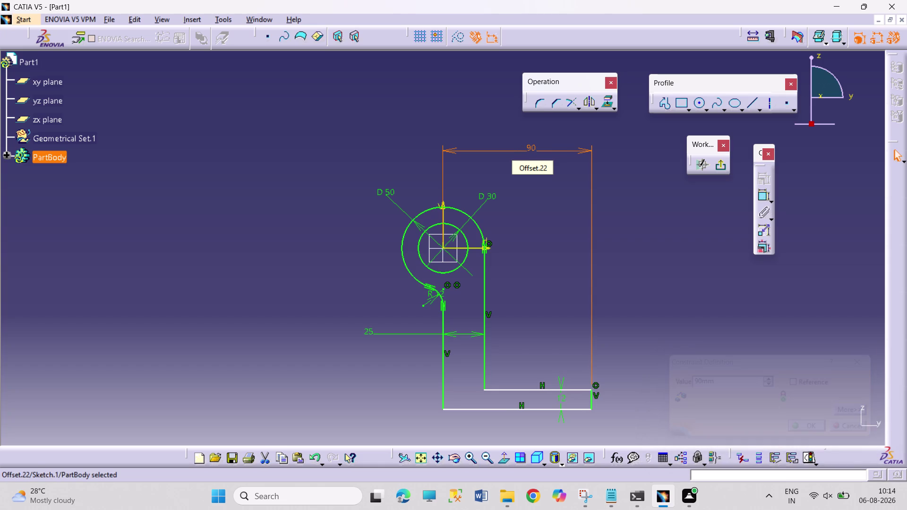
click(574, 290)
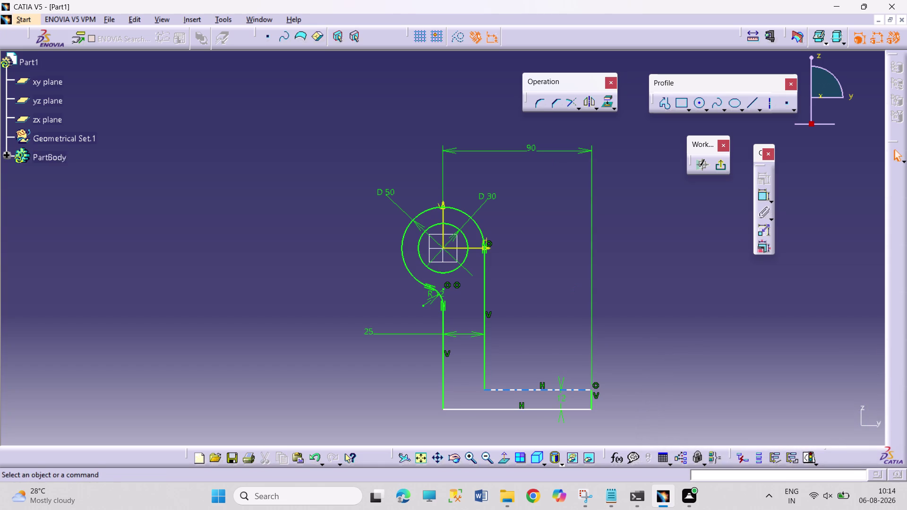
Delete and redraw the inner and bottom horizontal foot lines.
right_click(523, 390)
click(566, 362)
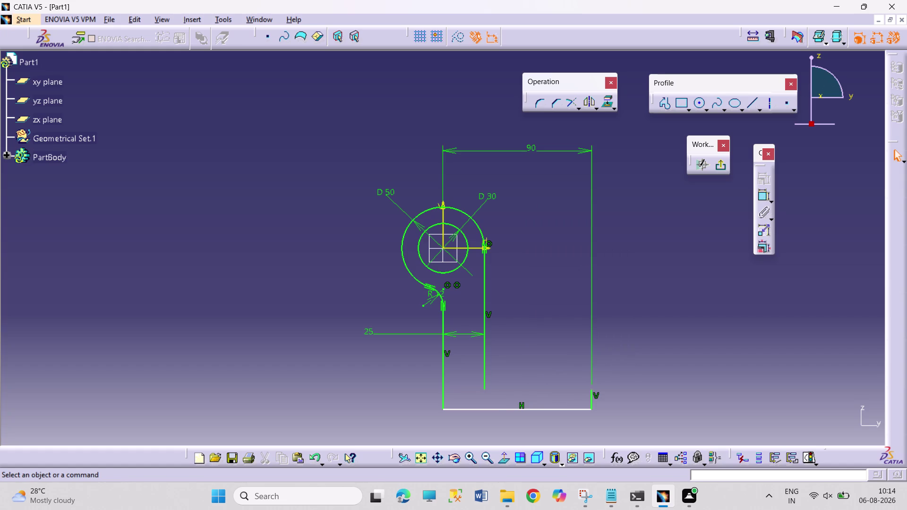
right_click(495, 410)
click(527, 382)
click(747, 103)
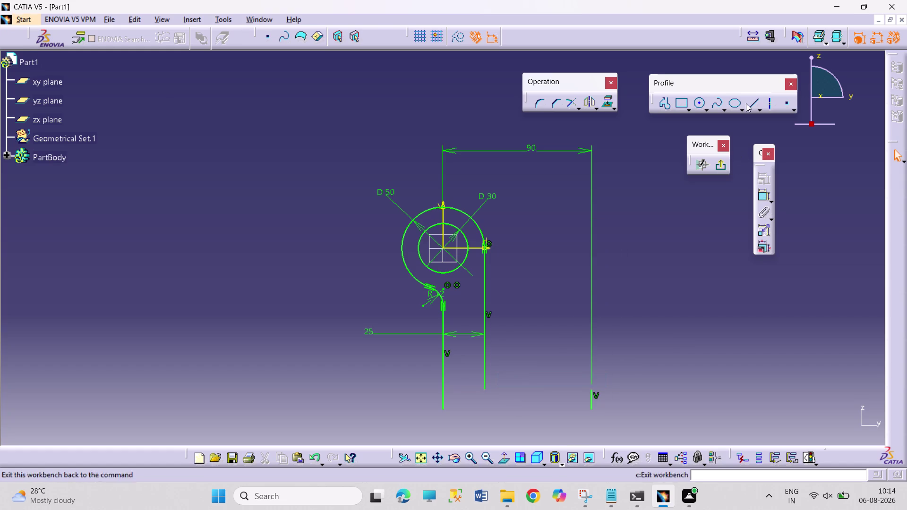
click(482, 388)
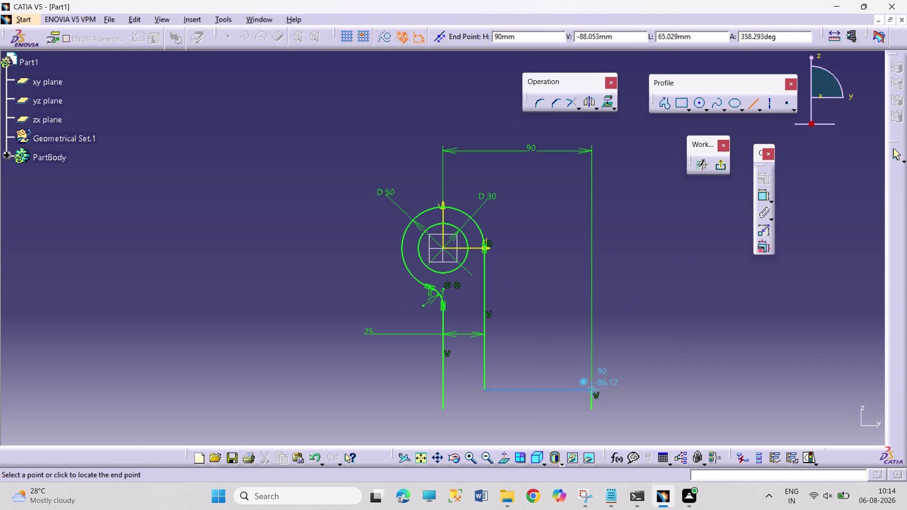
click(593, 389)
click(652, 357)
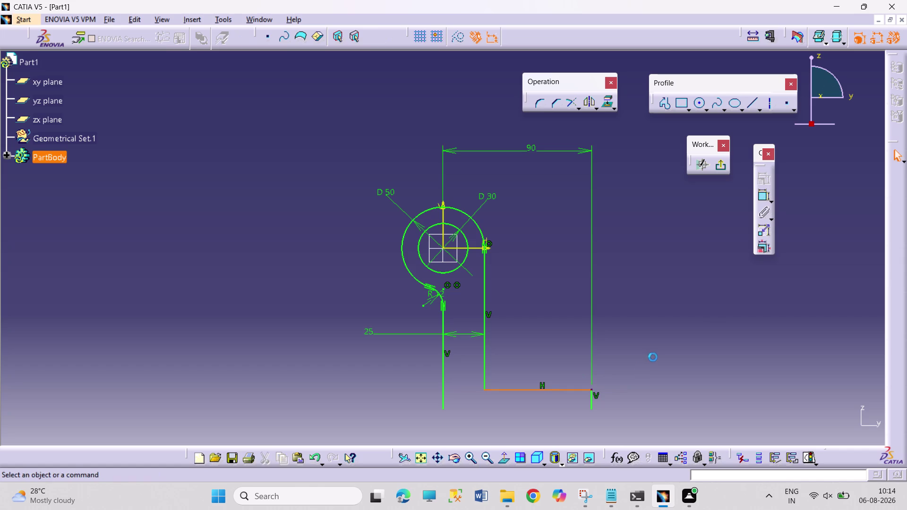
click(752, 99)
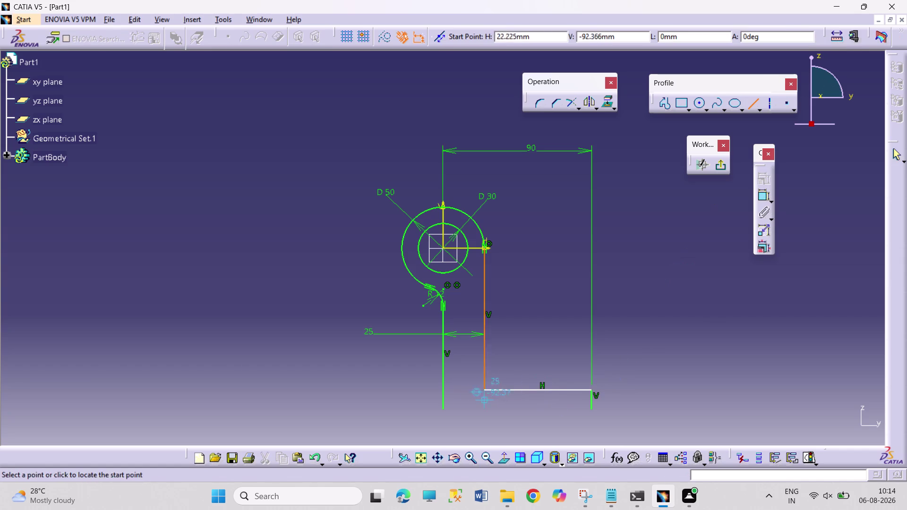
click(442, 409)
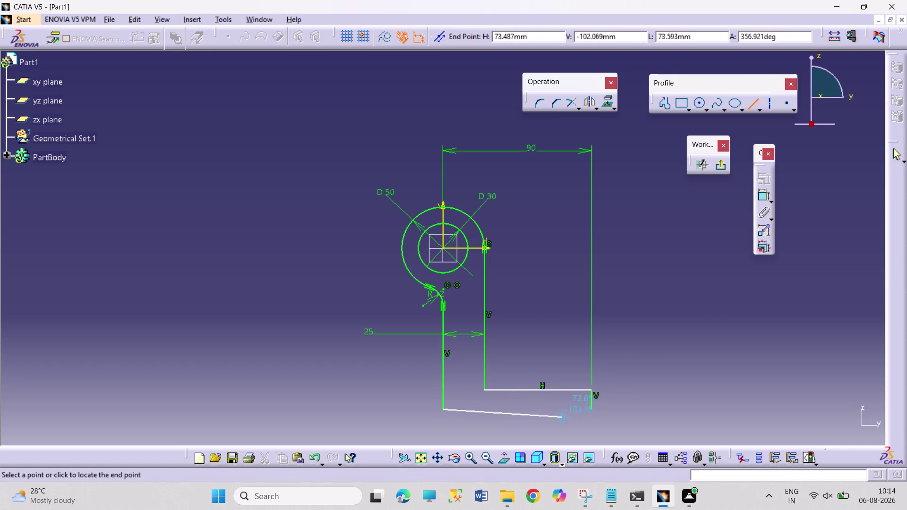
click(591, 410)
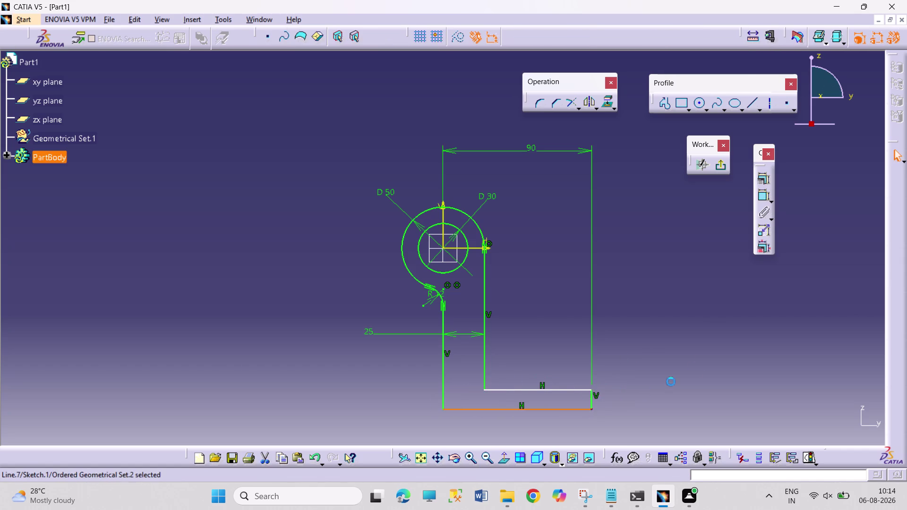
click(699, 366)
Dimension the distance between the two foot lines and set it to 12 mm.
click(759, 194)
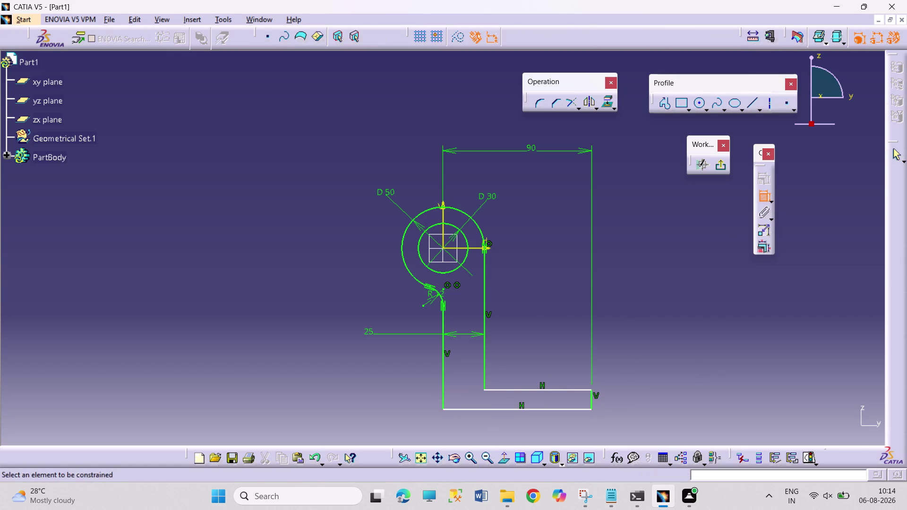
click(530, 391)
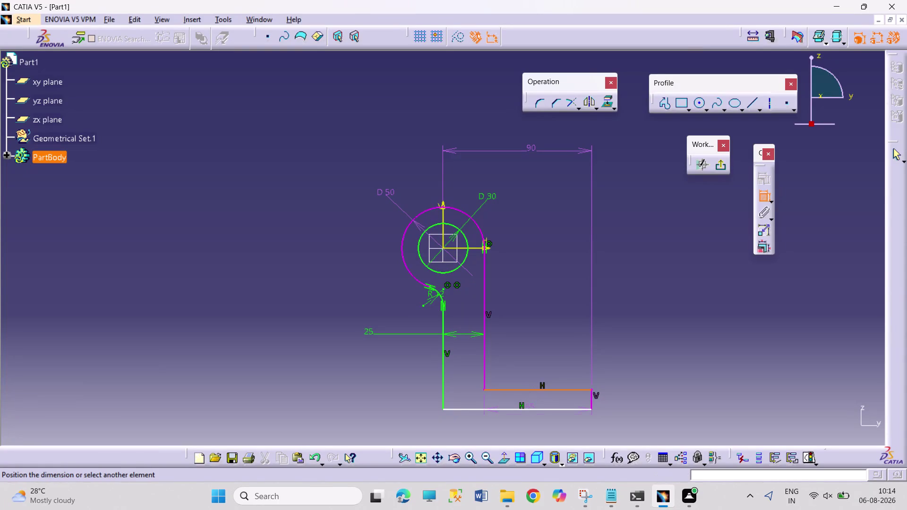
drag(533, 410, 519, 402)
click(388, 389)
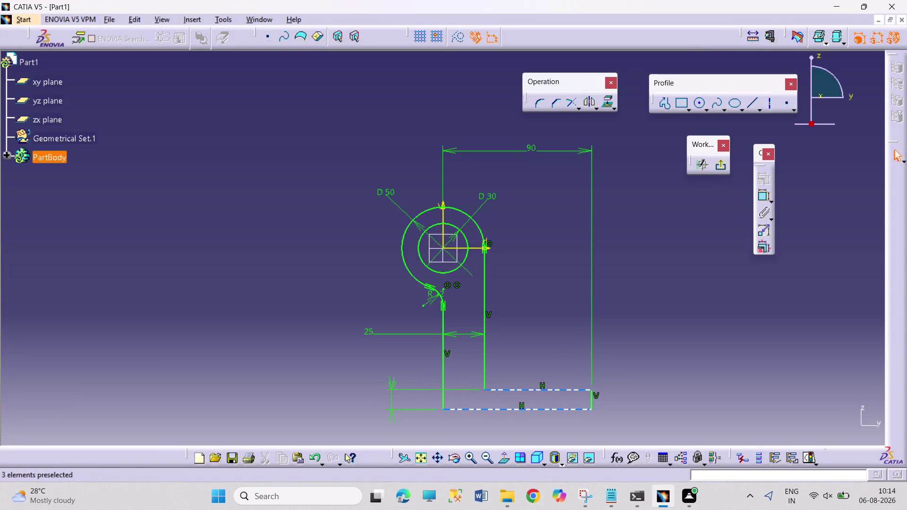
double_click(395, 383)
text(12)
key(Return)
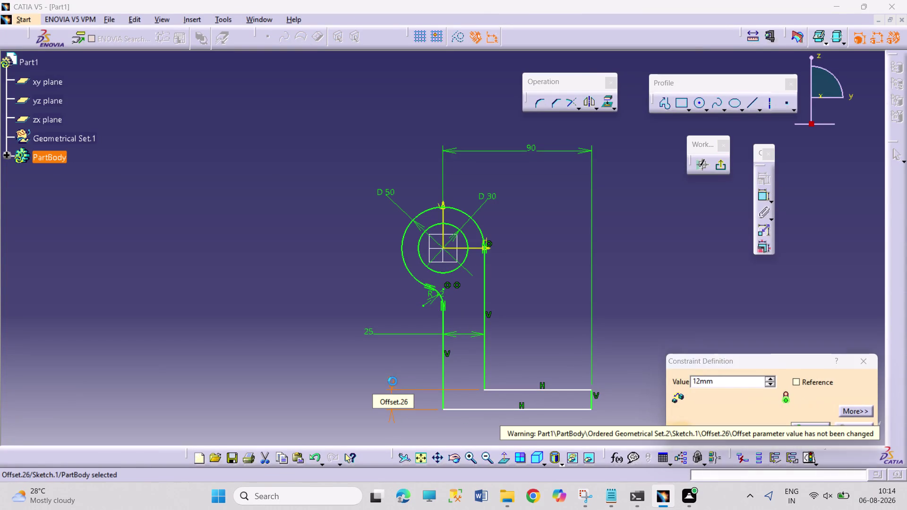
Drag the foot lines so the 12 mm thickness takes effect.
click(690, 390)
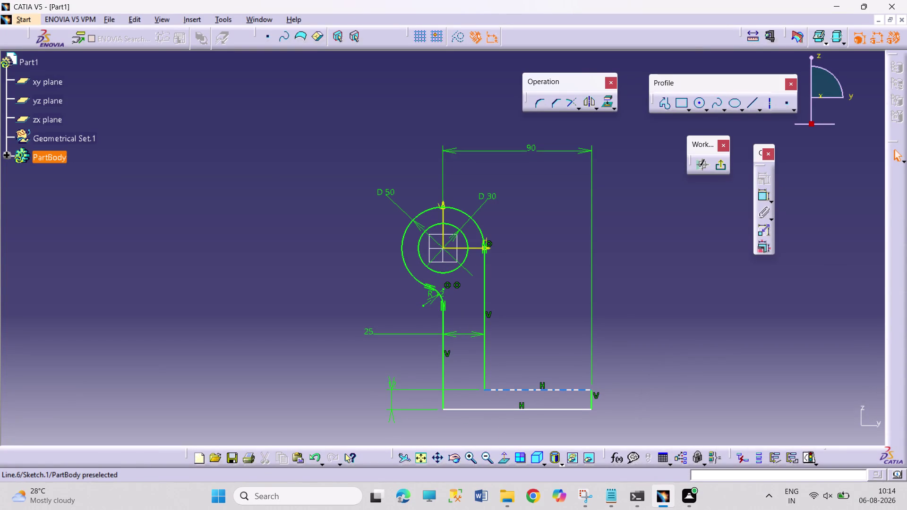
drag(534, 389, 541, 381)
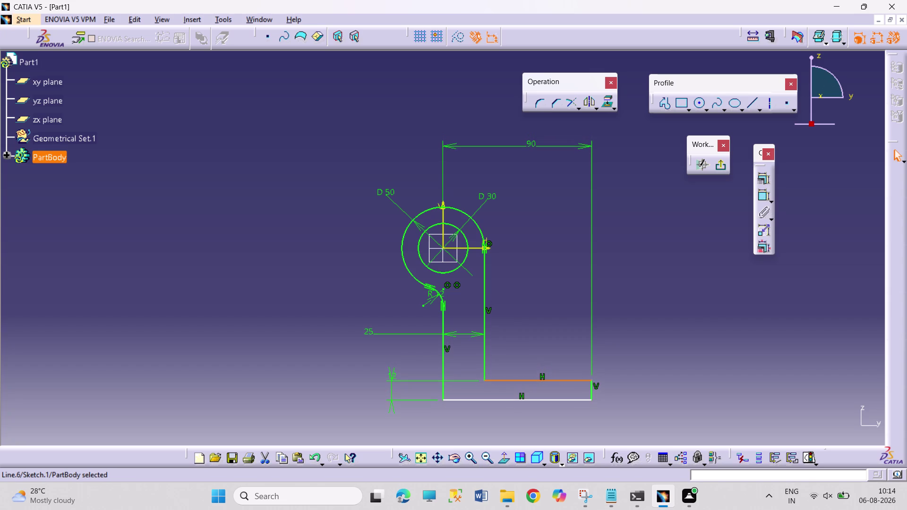
click(643, 356)
click(396, 376)
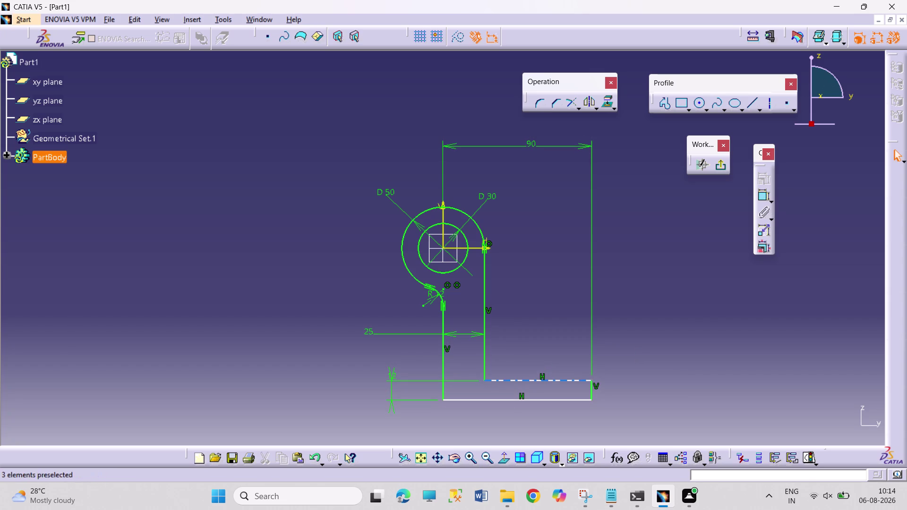
drag(392, 377, 397, 362)
click(427, 368)
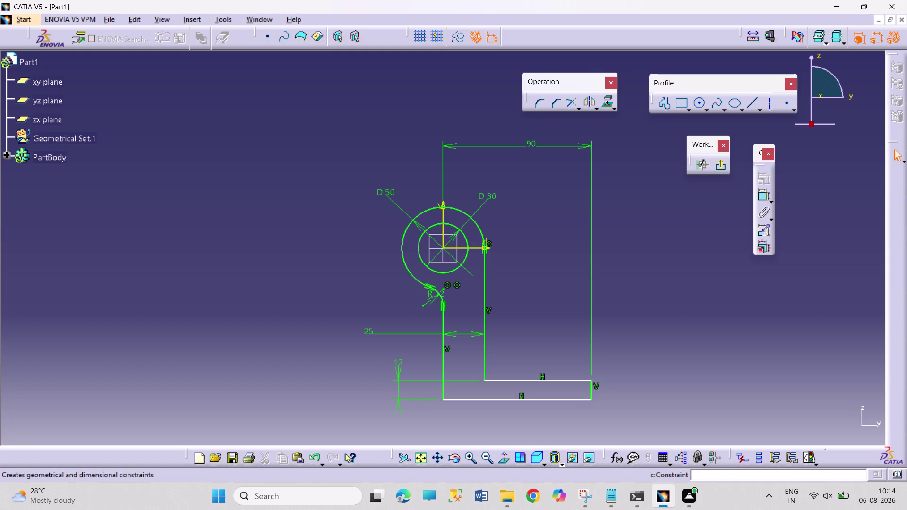
Dimension the circle centre to the bottom edge and set it to 60 mm.
click(759, 198)
click(476, 248)
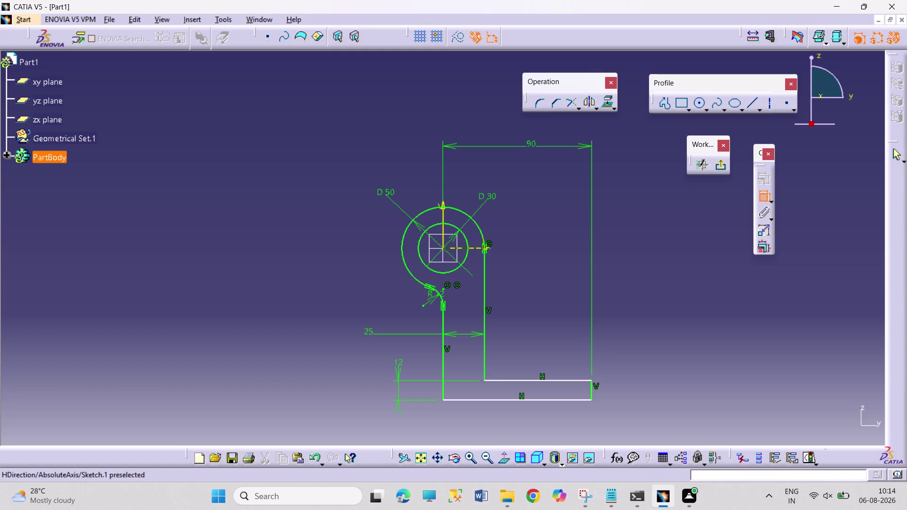
drag(519, 401, 517, 395)
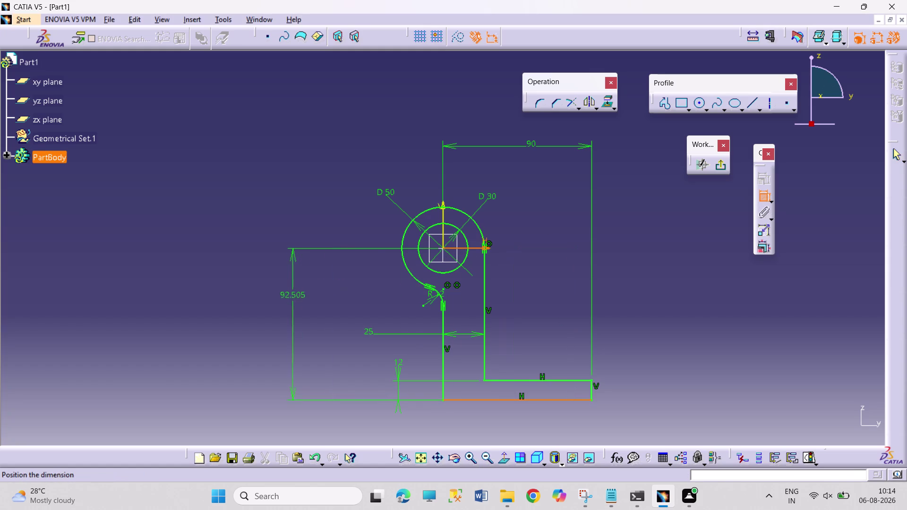
click(290, 304)
double_click(300, 303)
text(60)
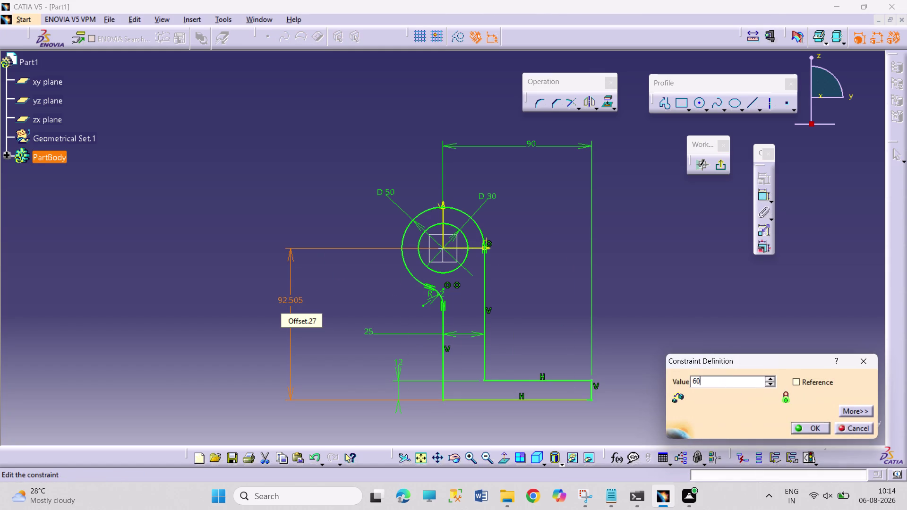
key(Return)
click(661, 262)
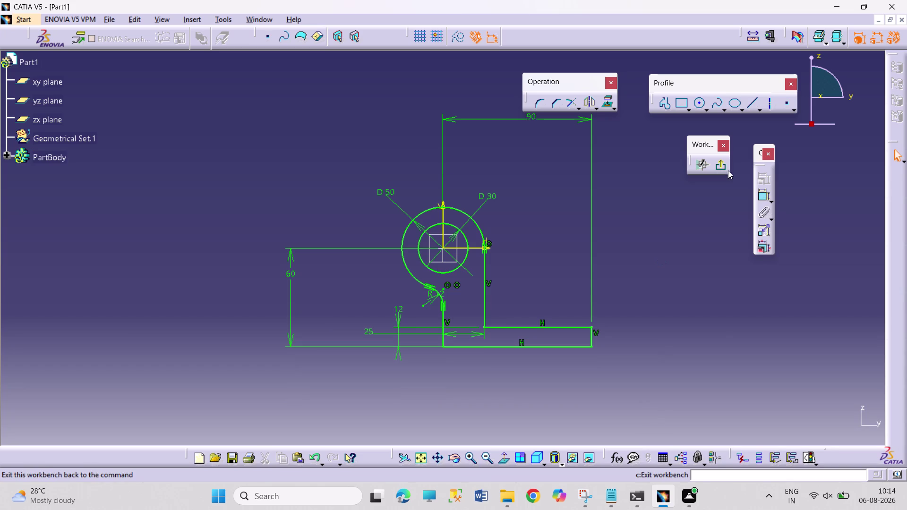
Adjust the view and exit the sketch back to the part.
drag(529, 118, 520, 159)
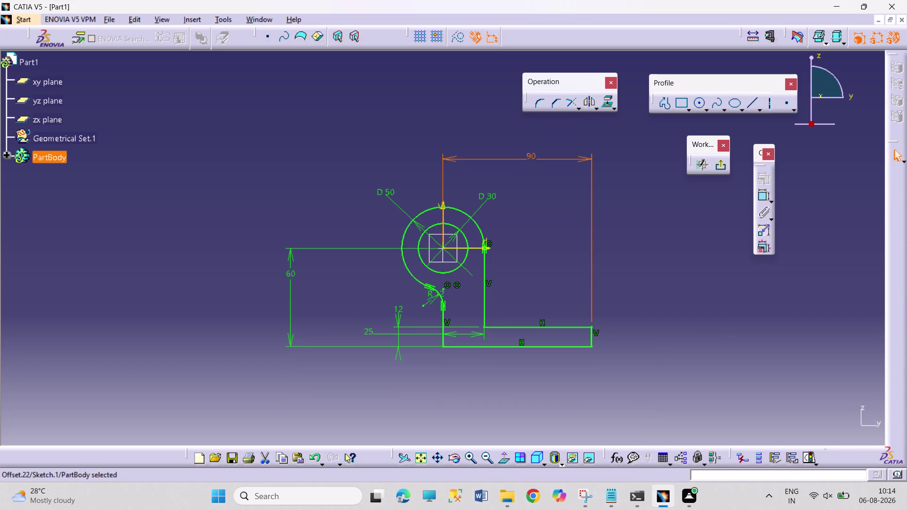
drag(586, 156, 542, 160)
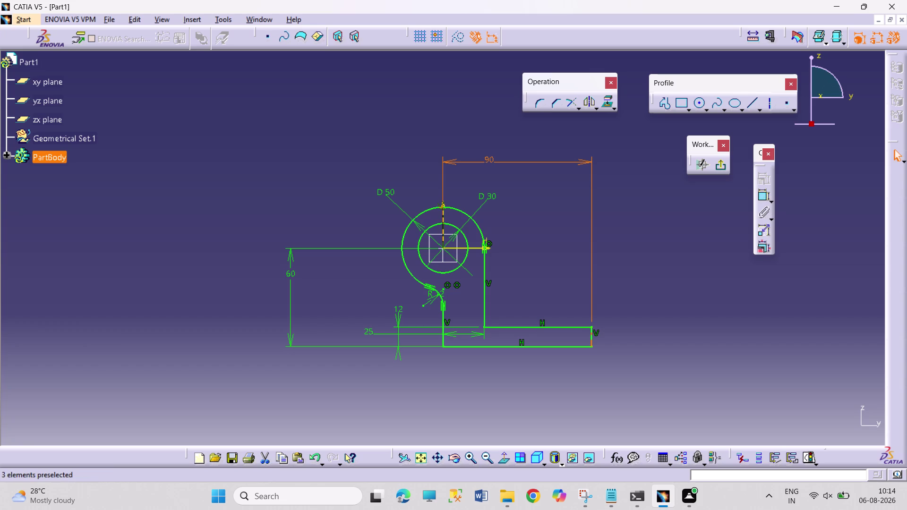
drag(586, 161, 563, 164)
click(724, 167)
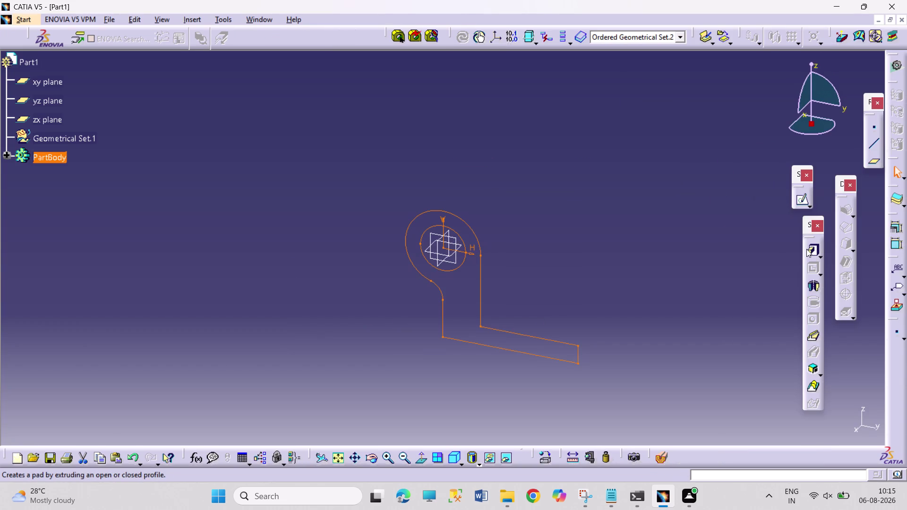
Pad the bracket sketch with a 15 mm mirrored extent.
click(812, 250)
click(535, 268)
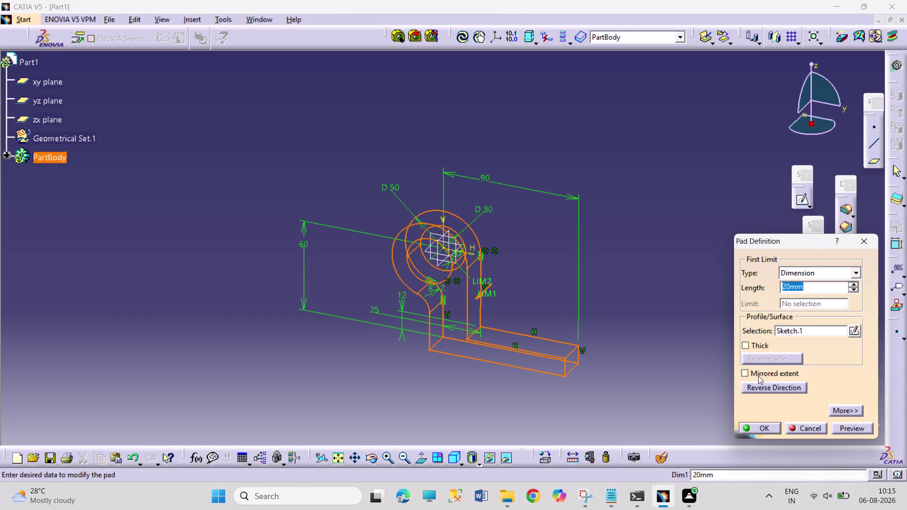
click(757, 375)
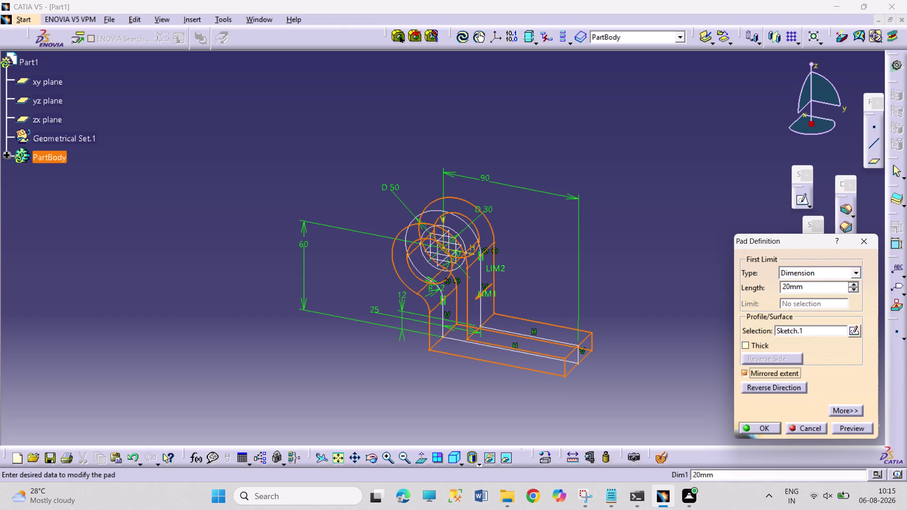
drag(791, 288, 775, 280)
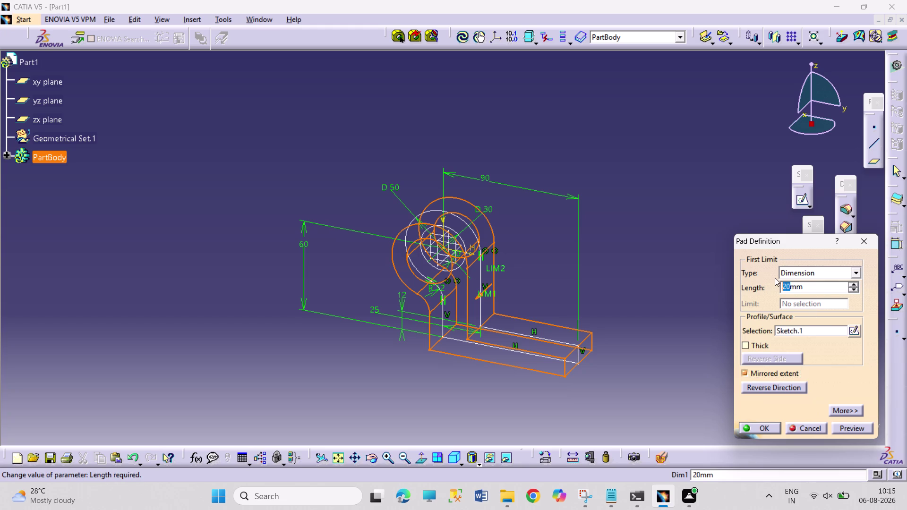
text(15)
key(Return)
click(711, 316)
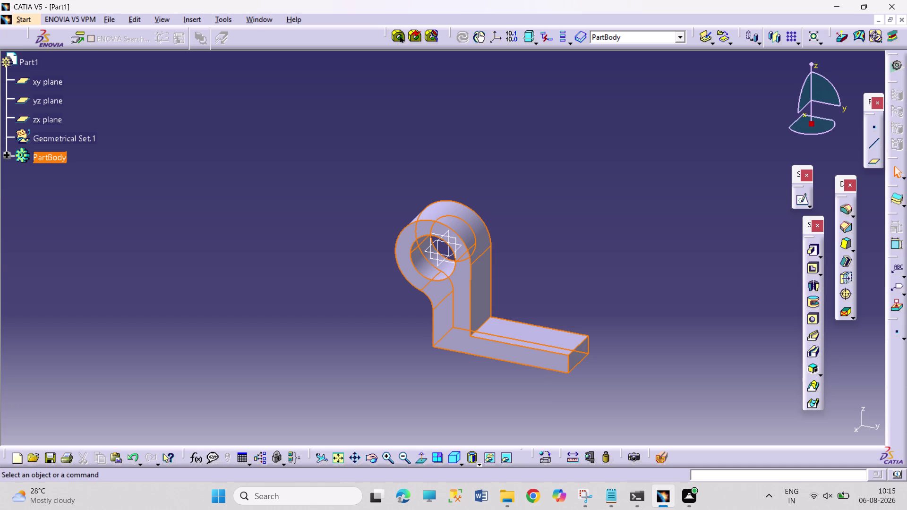
Open a sketch on the foot's top face, using Fit All, Normal View and Pan to frame it.
click(554, 340)
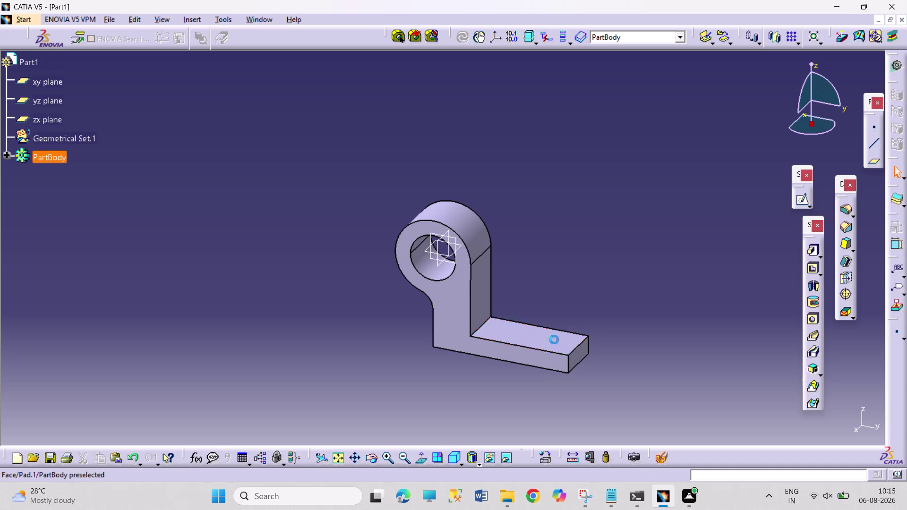
click(802, 198)
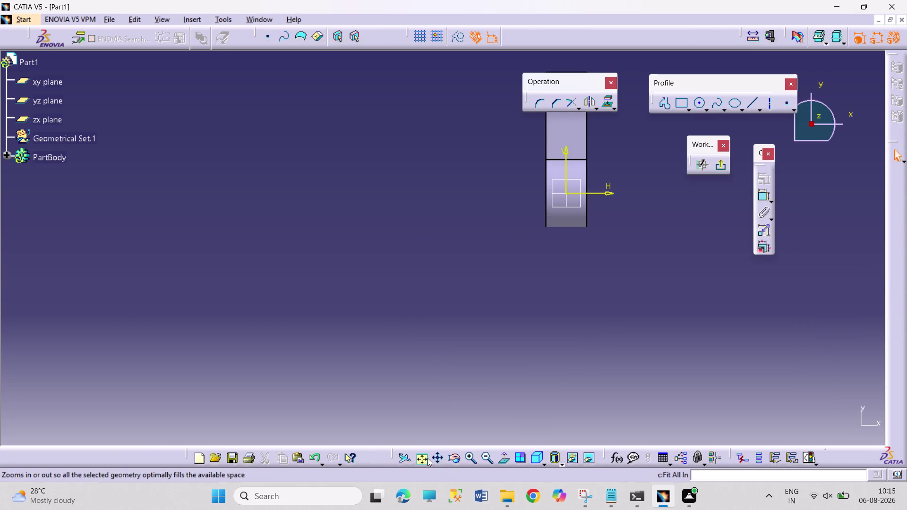
click(428, 458)
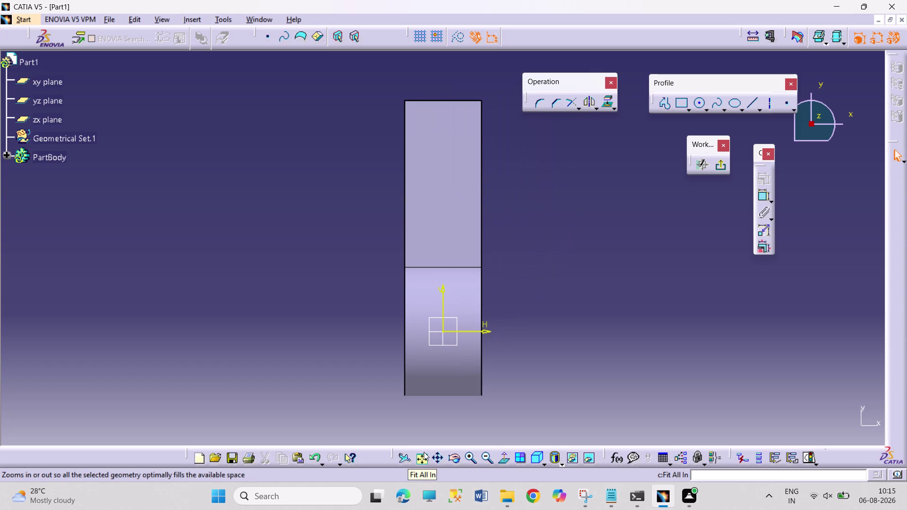
click(505, 455)
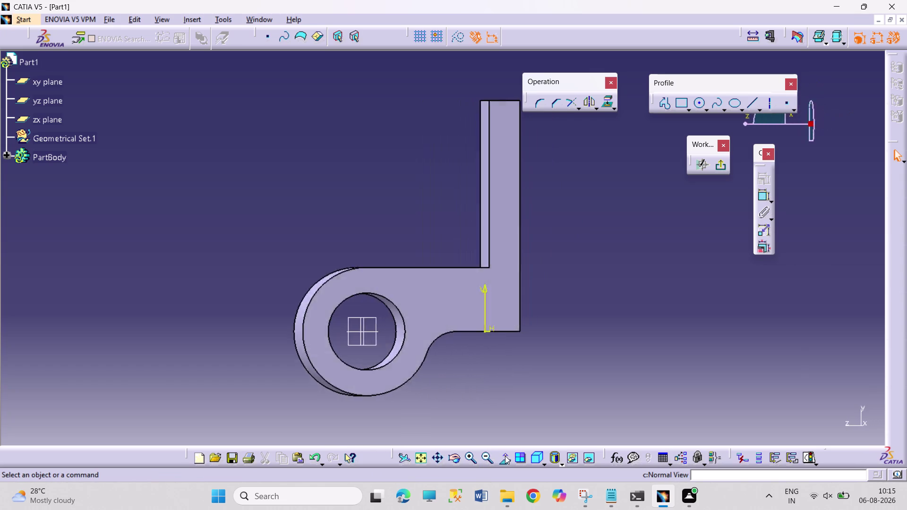
click(504, 456)
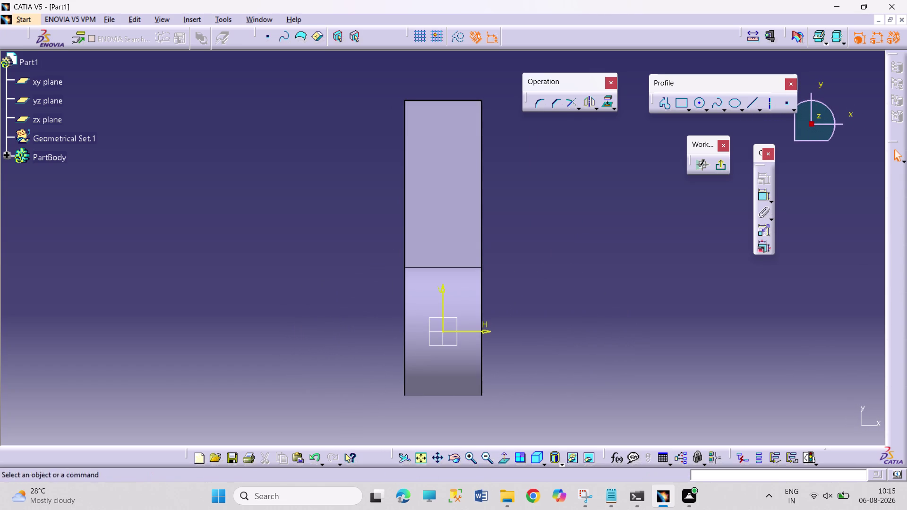
click(421, 456)
click(437, 456)
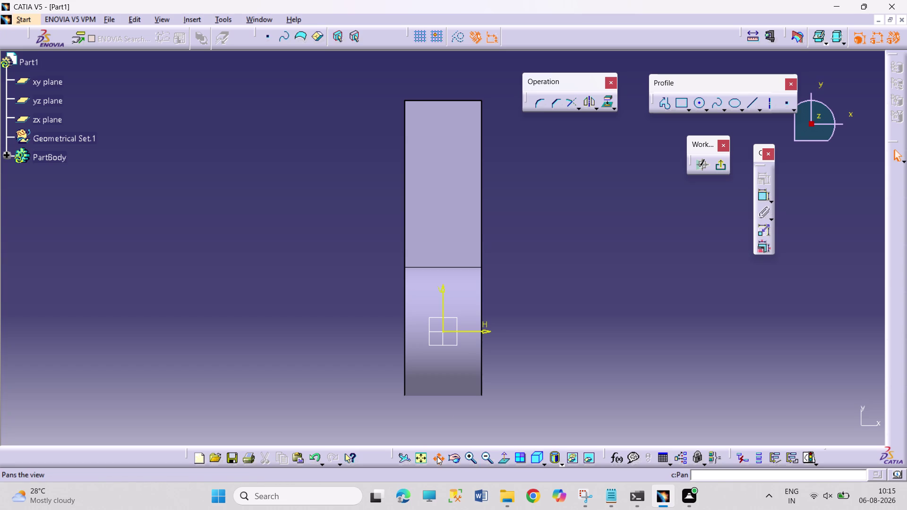
drag(512, 306, 544, 360)
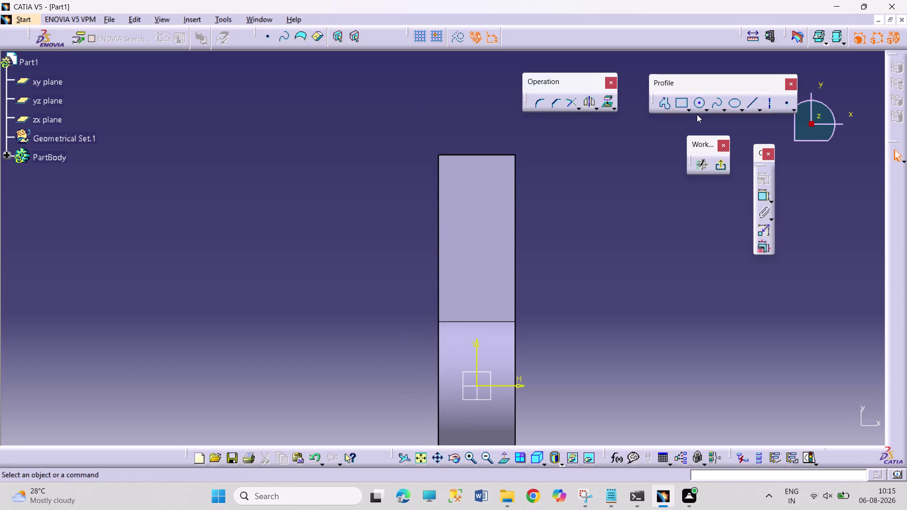
click(690, 112)
click(754, 119)
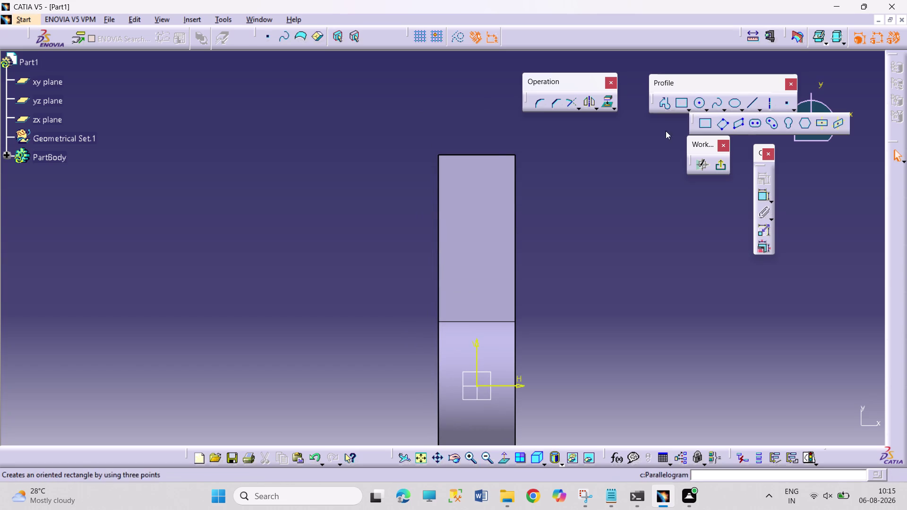
click(477, 157)
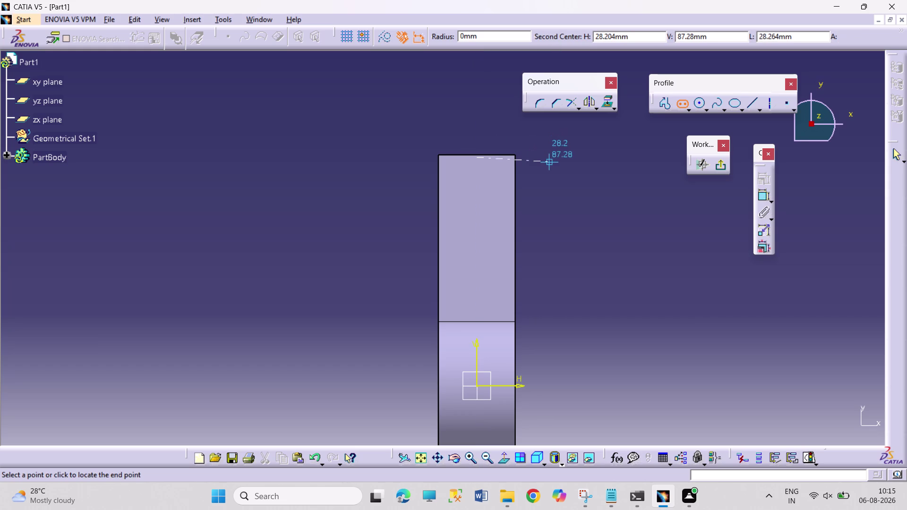
key(Escape)
key(Escape)
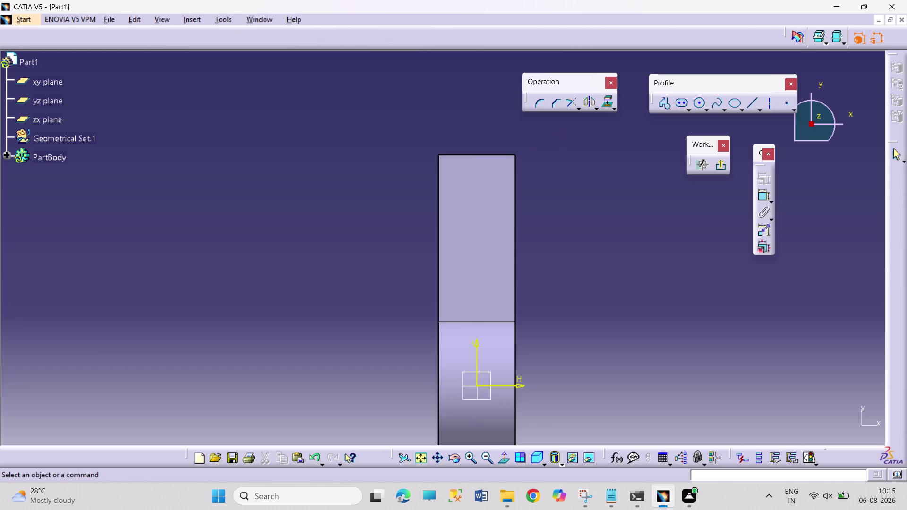
click(681, 109)
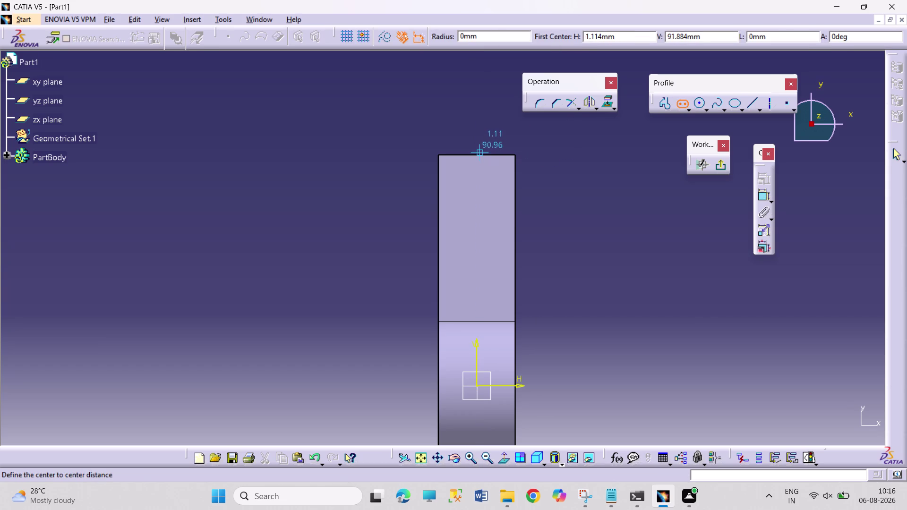
click(477, 146)
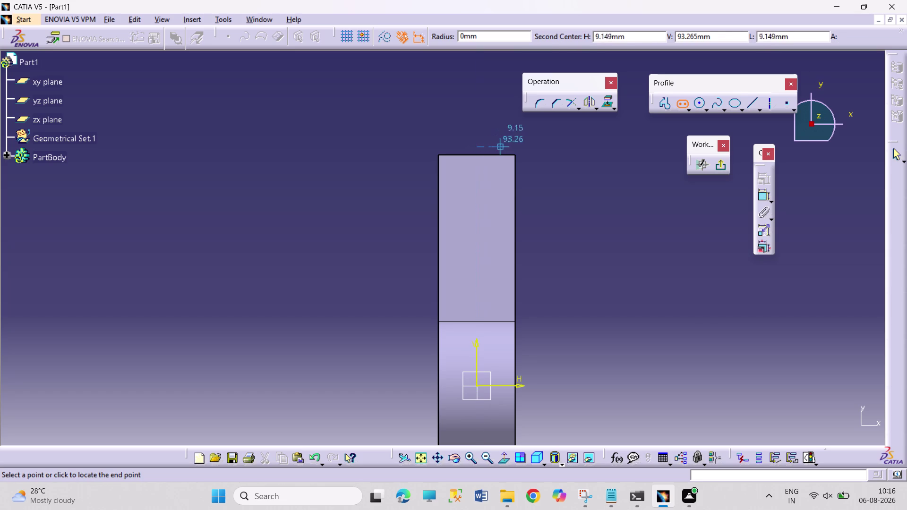
click(539, 145)
key(Escape)
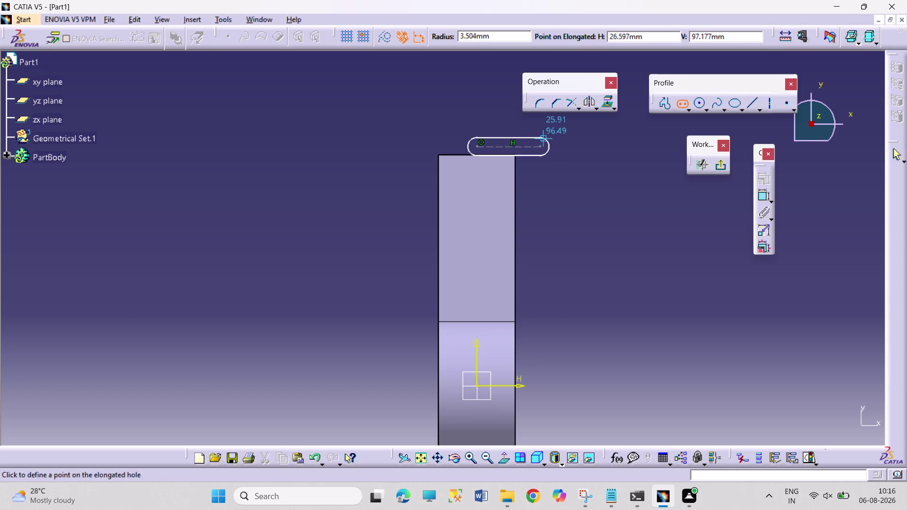
key(Escape)
key(Escape)
click(682, 103)
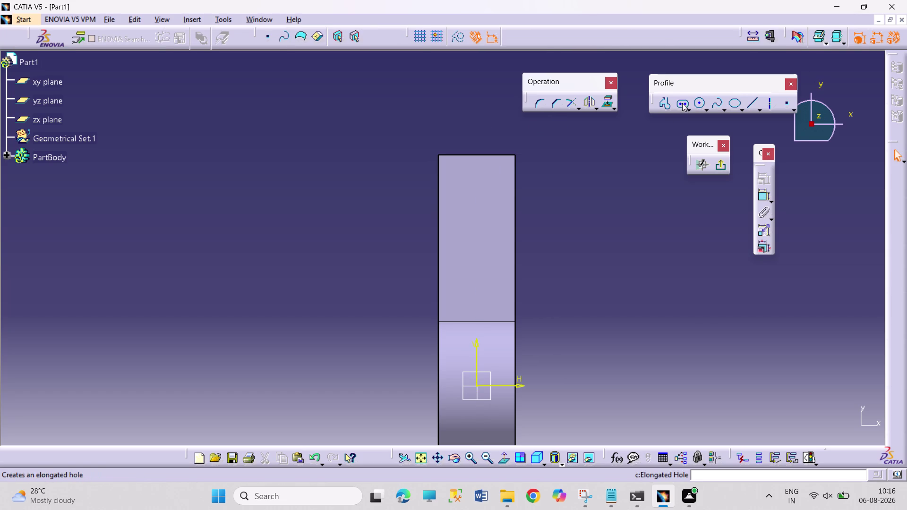
click(462, 140)
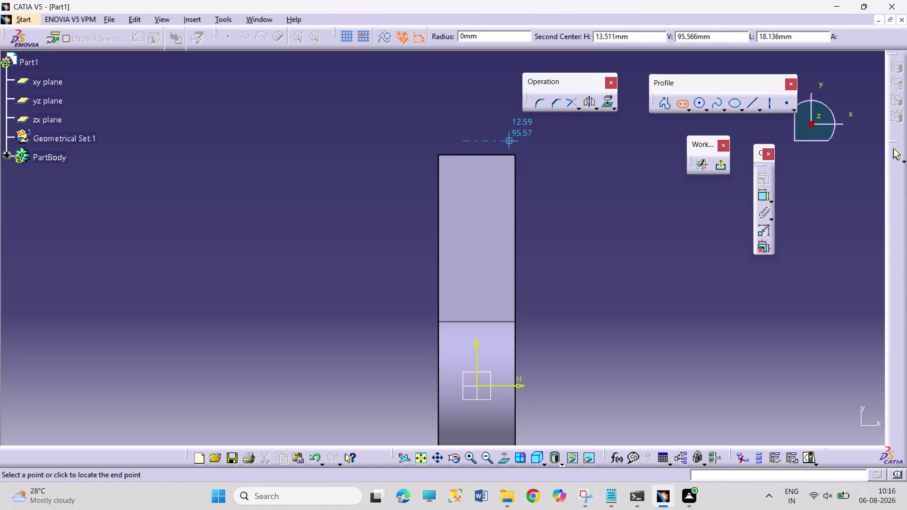
click(516, 139)
click(512, 109)
click(542, 169)
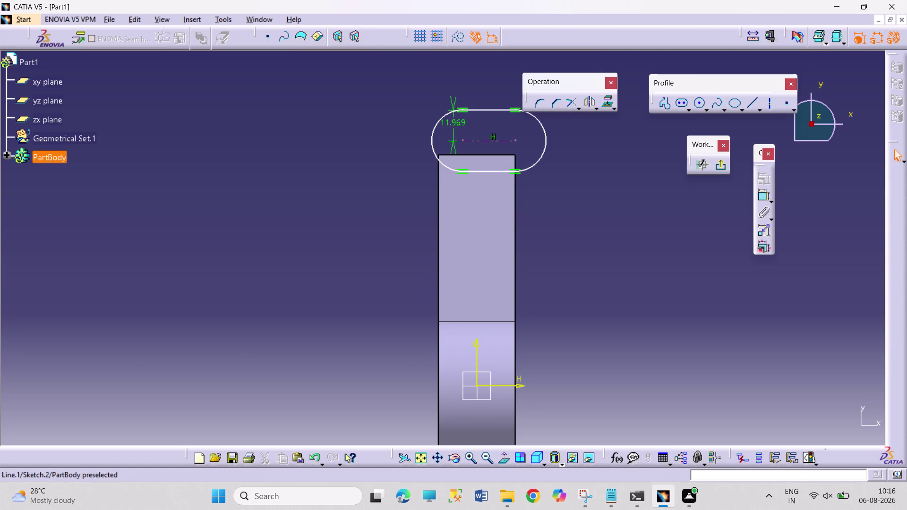
drag(494, 141, 474, 142)
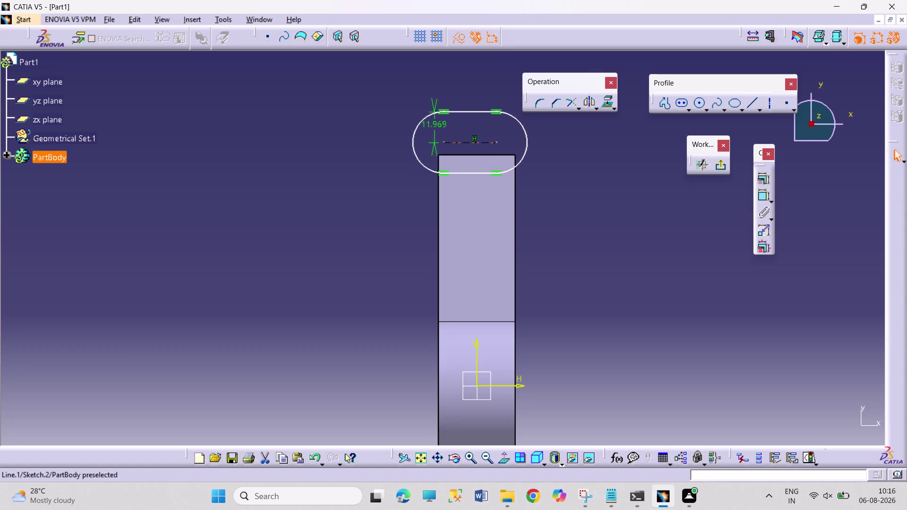
drag(474, 142, 482, 145)
click(549, 173)
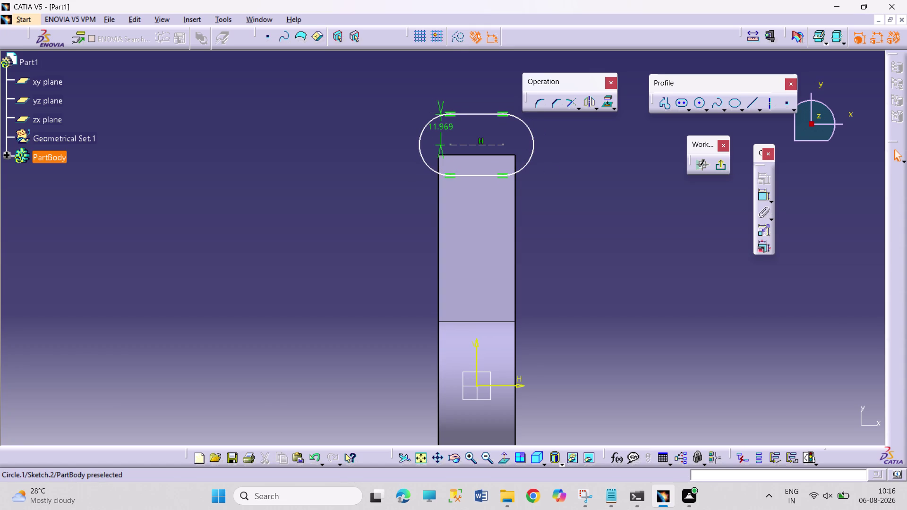
key(ctrl+z)
key(ctrl+z)
key(ctrl+z)
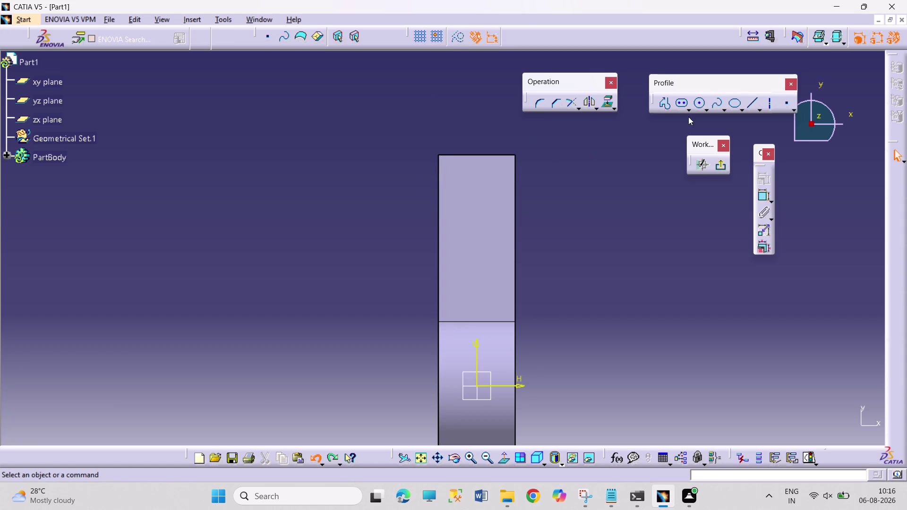
Draw an elongated slot with centres left and right of the bracket.
click(688, 110)
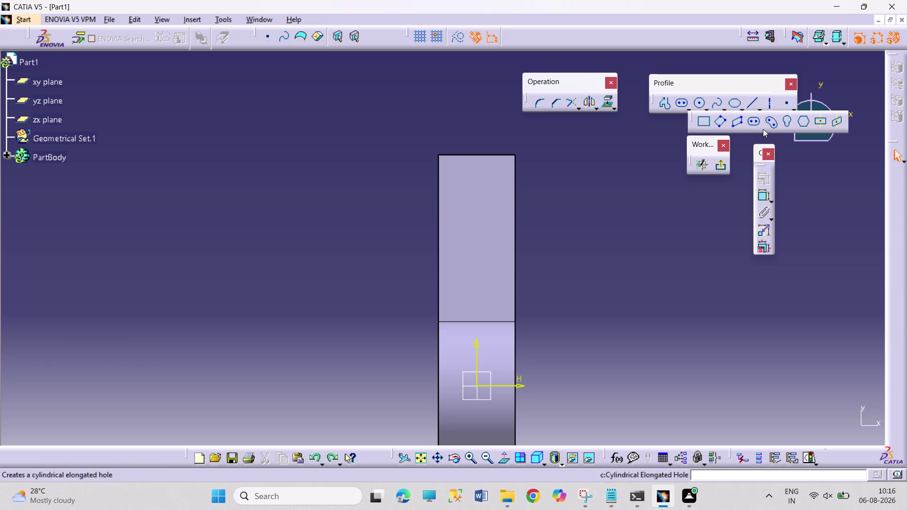
click(759, 123)
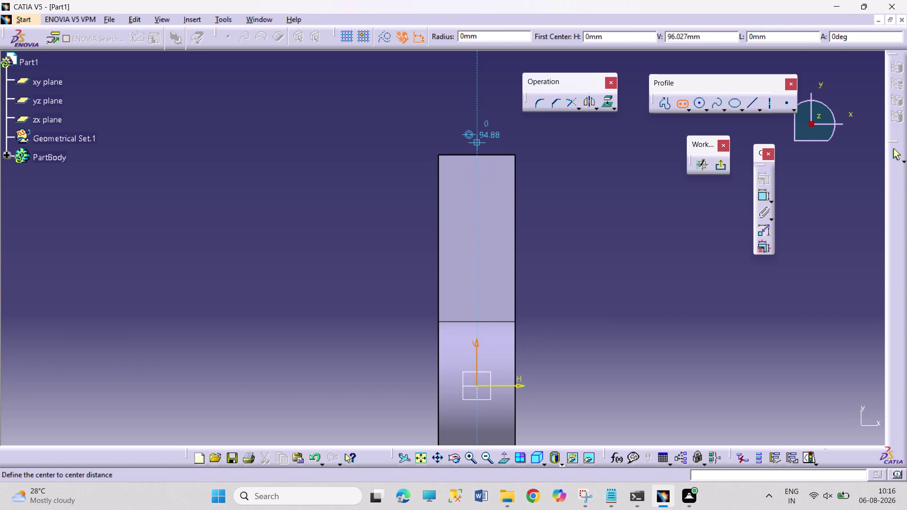
click(477, 139)
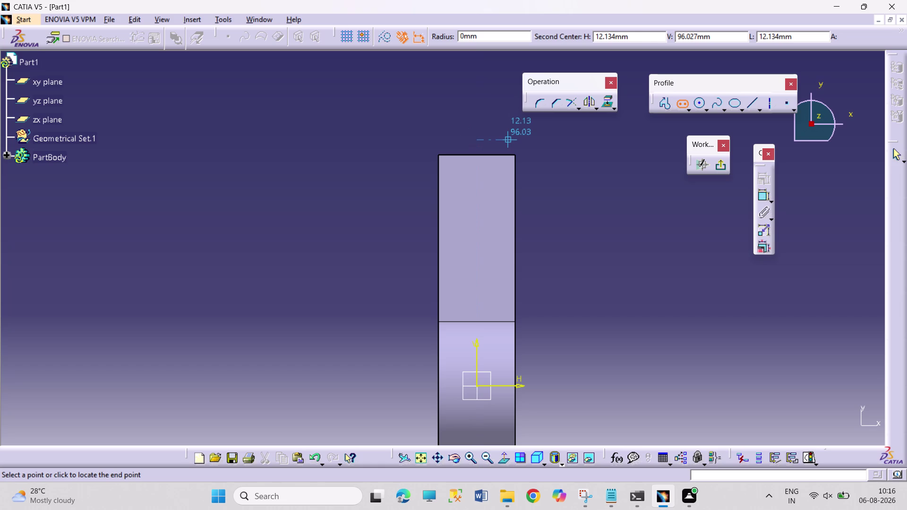
click(510, 139)
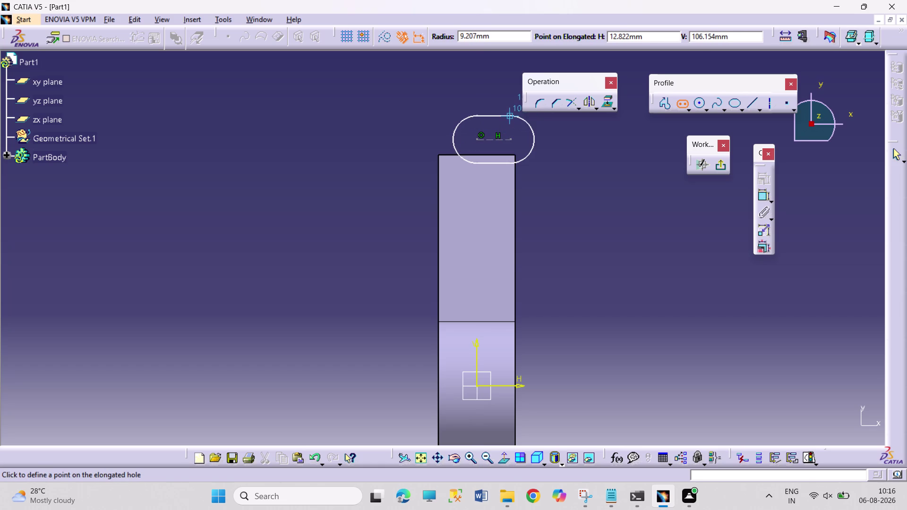
key(Escape)
key(Escape)
key(Escape)
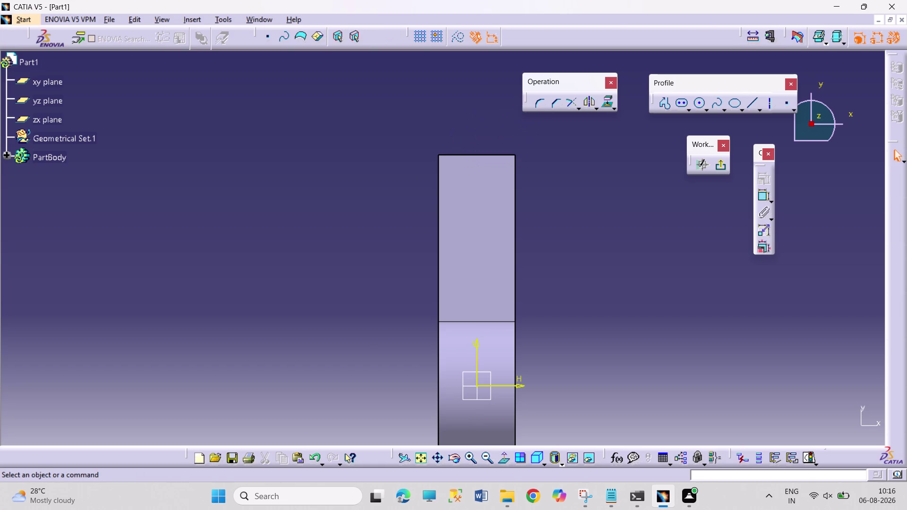
click(682, 105)
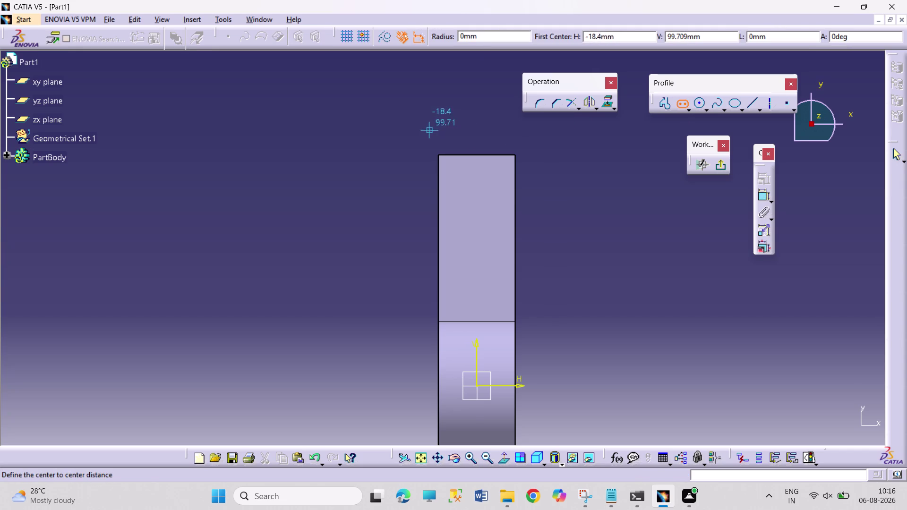
click(408, 132)
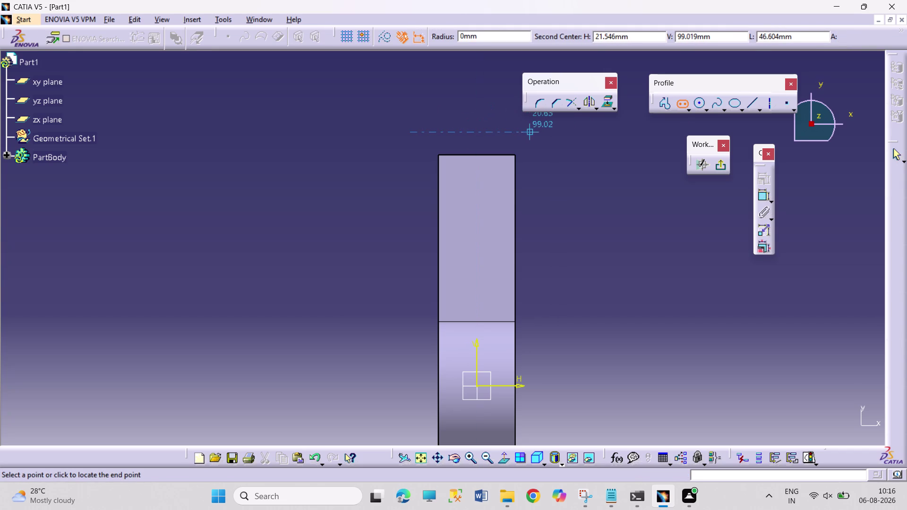
click(533, 130)
click(498, 100)
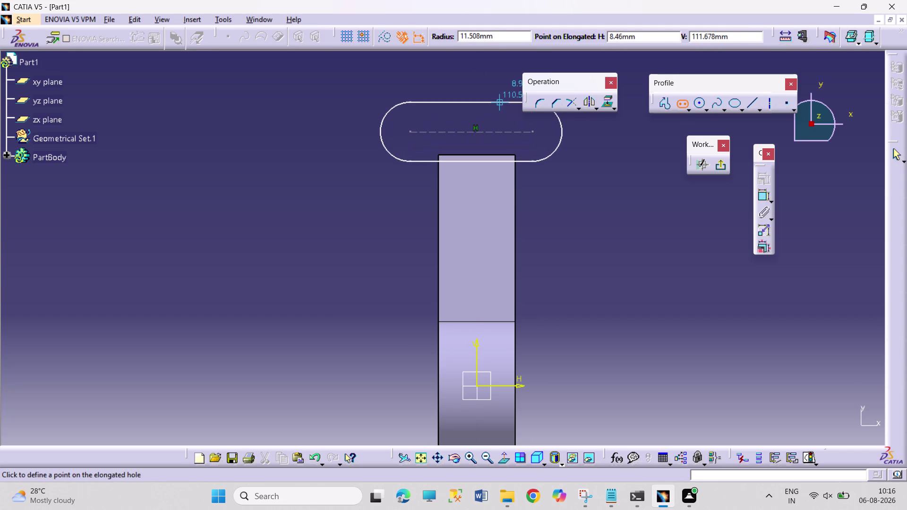
click(645, 223)
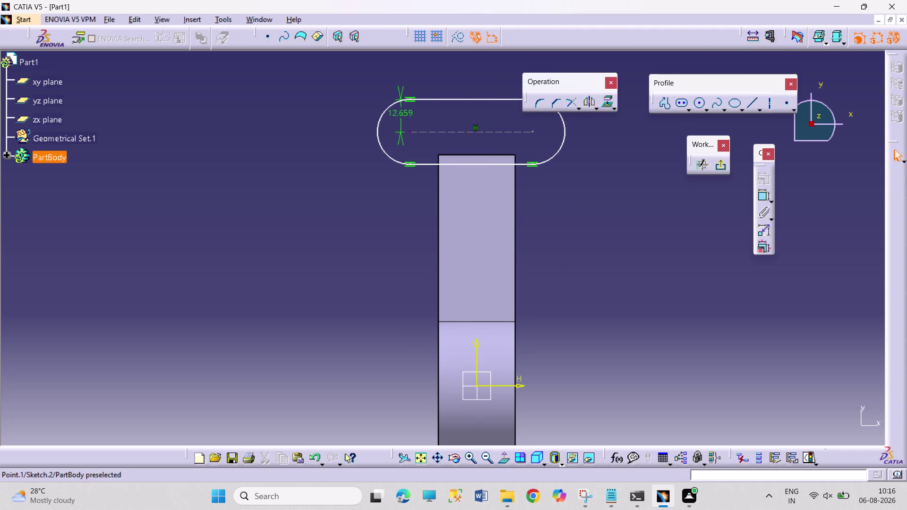
Constrain the slot symmetric about the vertical axis.
click(409, 133)
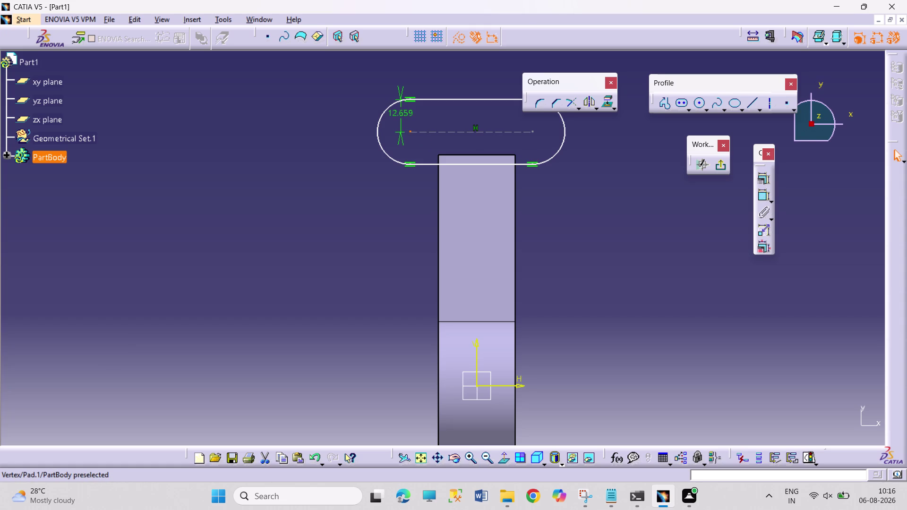
click(533, 131)
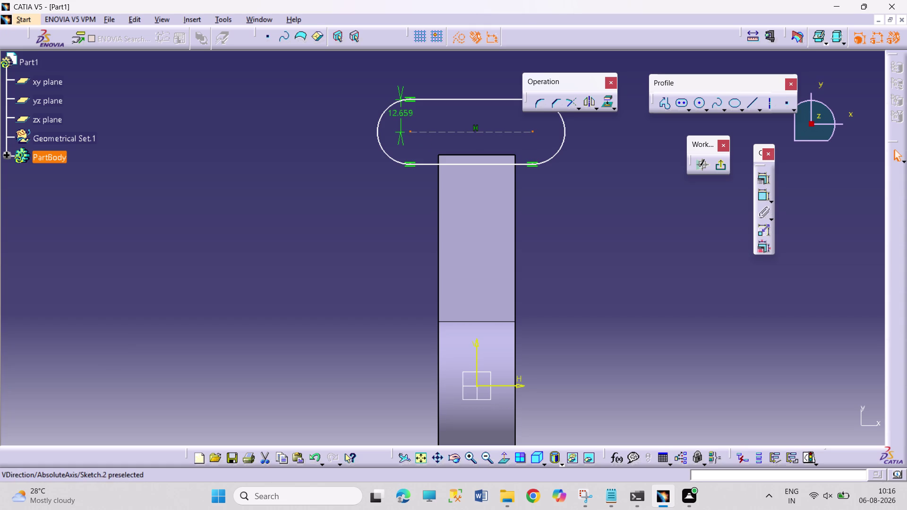
click(476, 347)
click(757, 179)
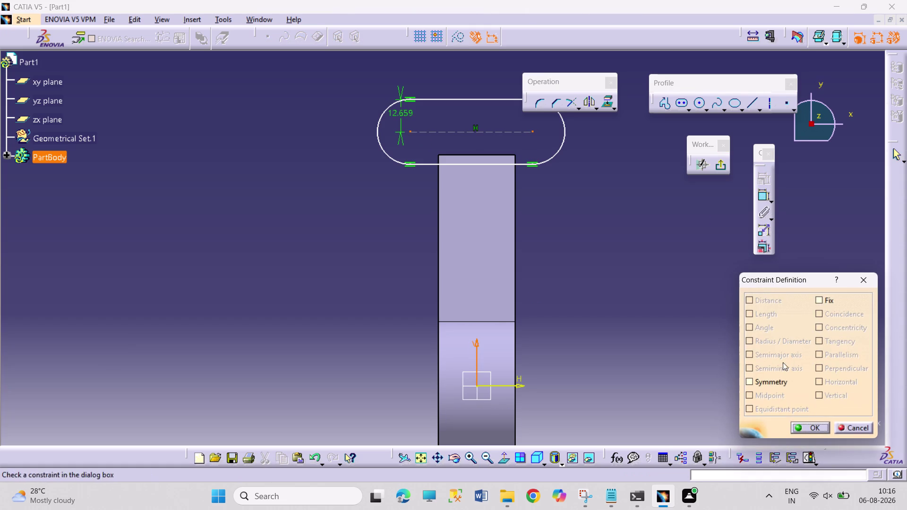
click(778, 381)
click(806, 424)
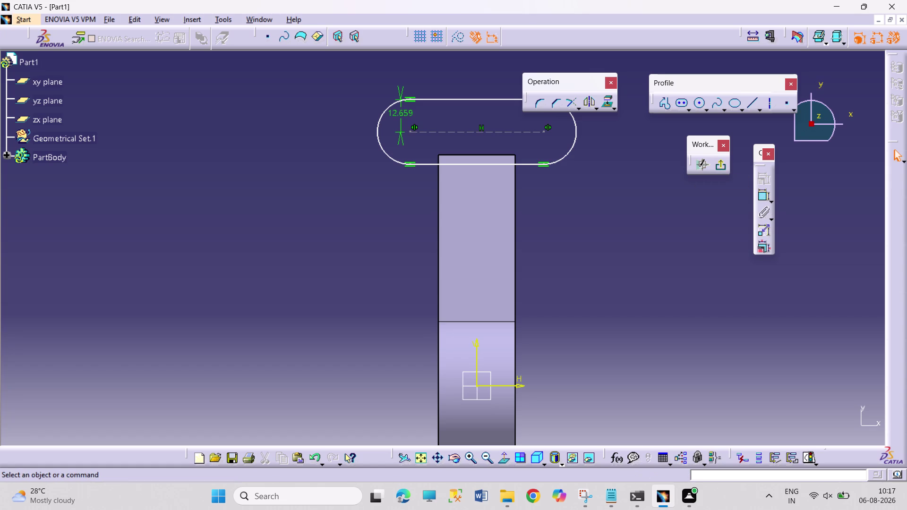
click(764, 195)
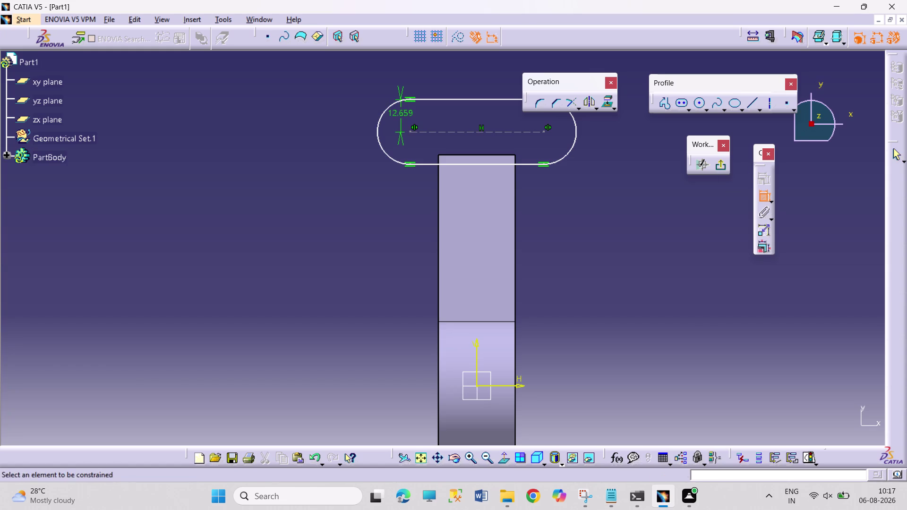
Dimension the slot's rounded end and set its radius to 20 mm.
click(766, 198)
right_click(407, 113)
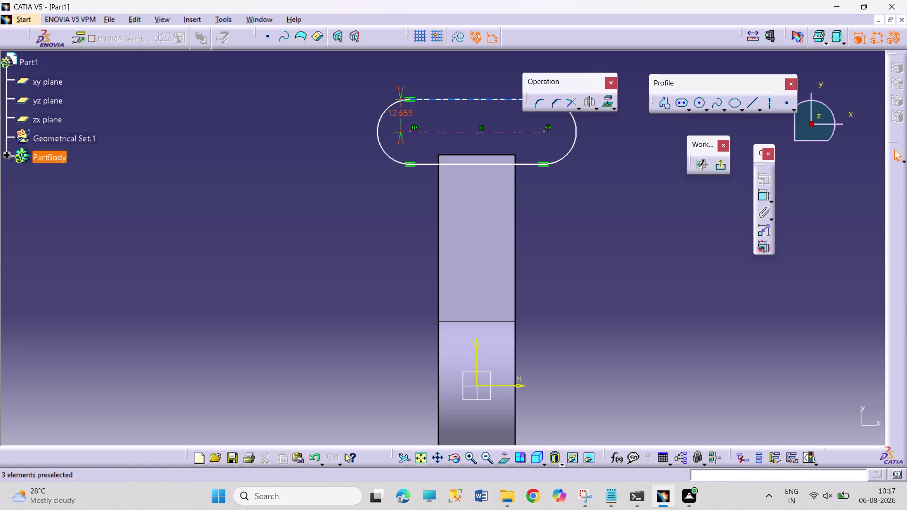
click(463, 274)
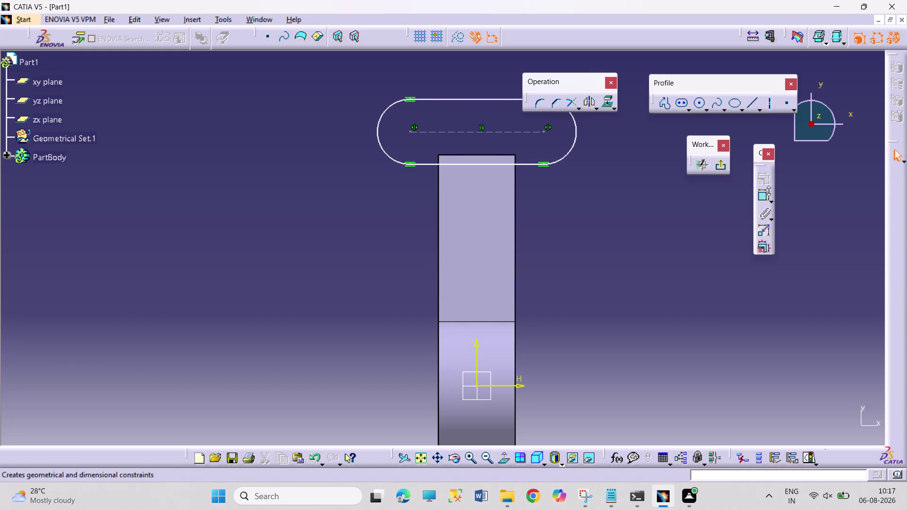
click(762, 198)
click(378, 132)
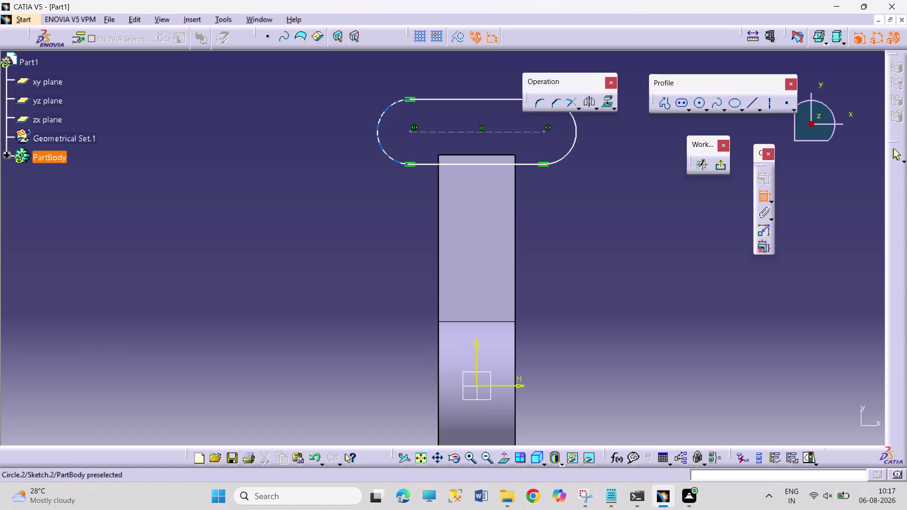
click(345, 105)
double_click(350, 103)
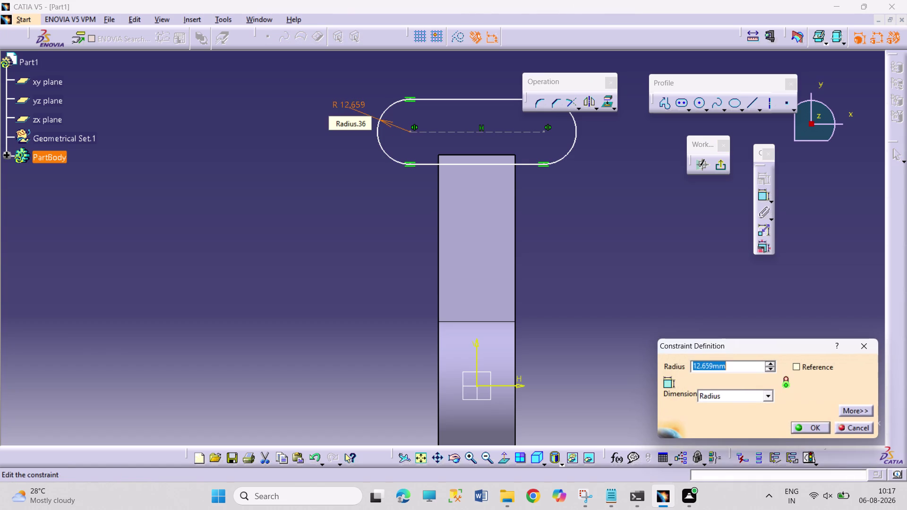
text(20)
key(Return)
click(585, 291)
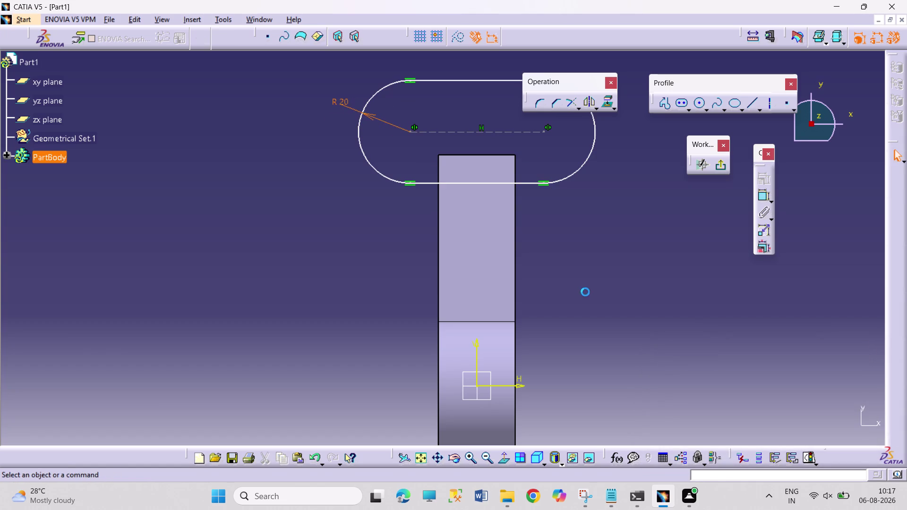
click(702, 107)
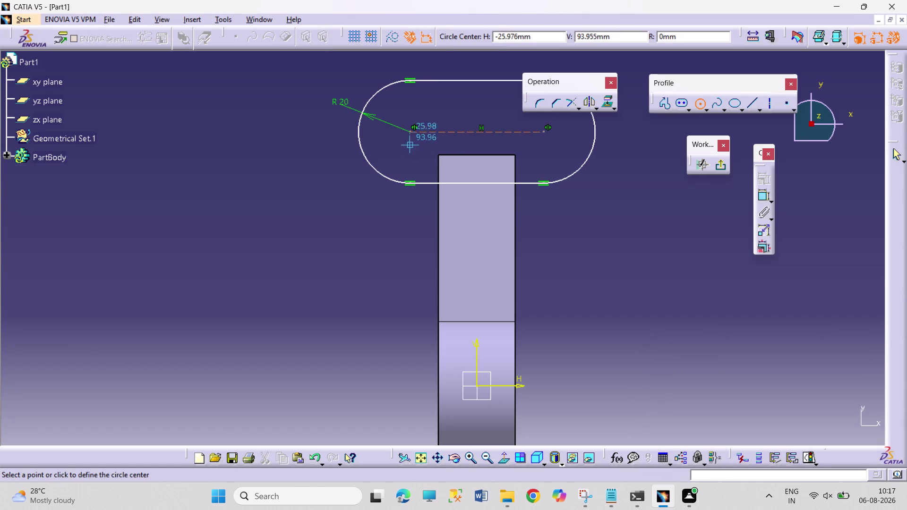
Set the left hole circle's diameter to 12 mm.
click(412, 133)
click(416, 148)
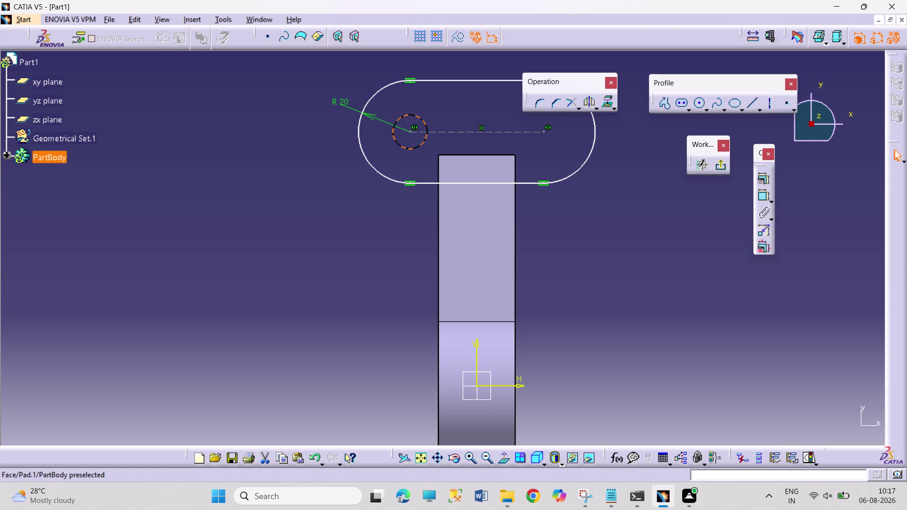
click(760, 198)
click(356, 70)
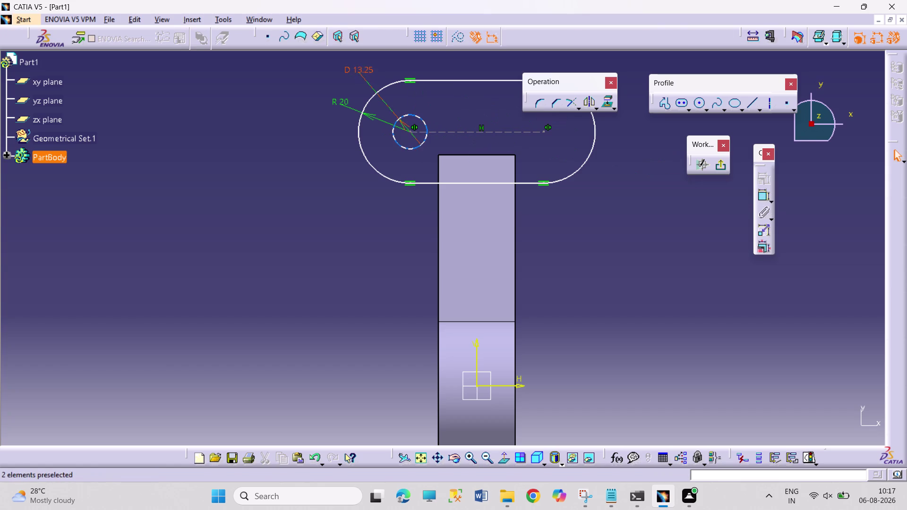
double_click(362, 70)
text(12)
key(Return)
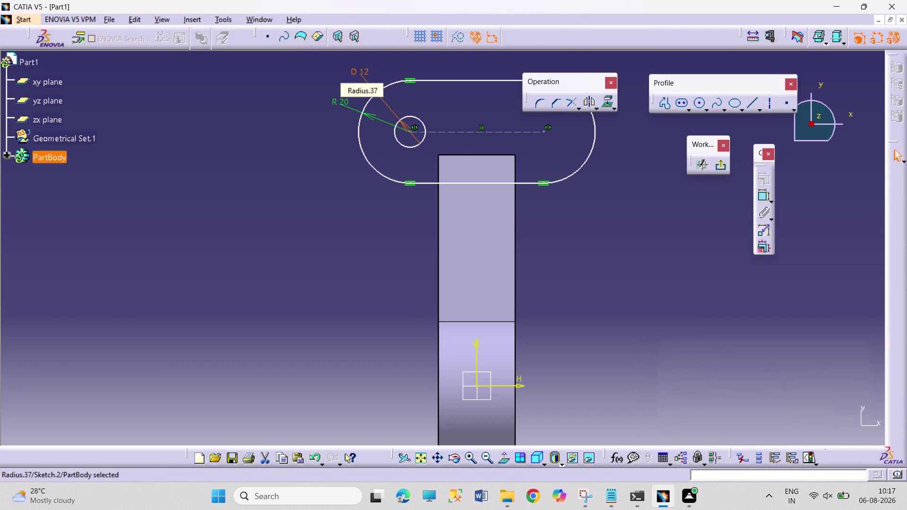
Draw a second circle at the axis's right end with a 12 mm diameter.
click(694, 104)
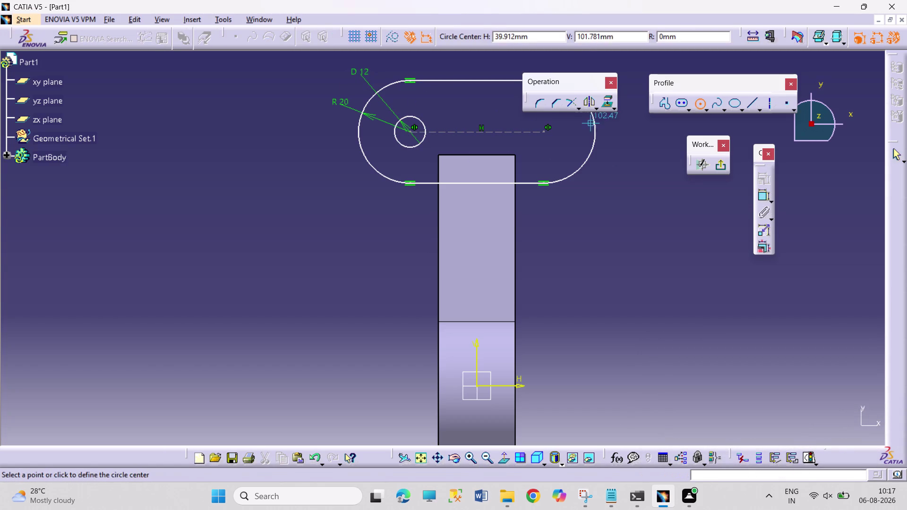
click(543, 129)
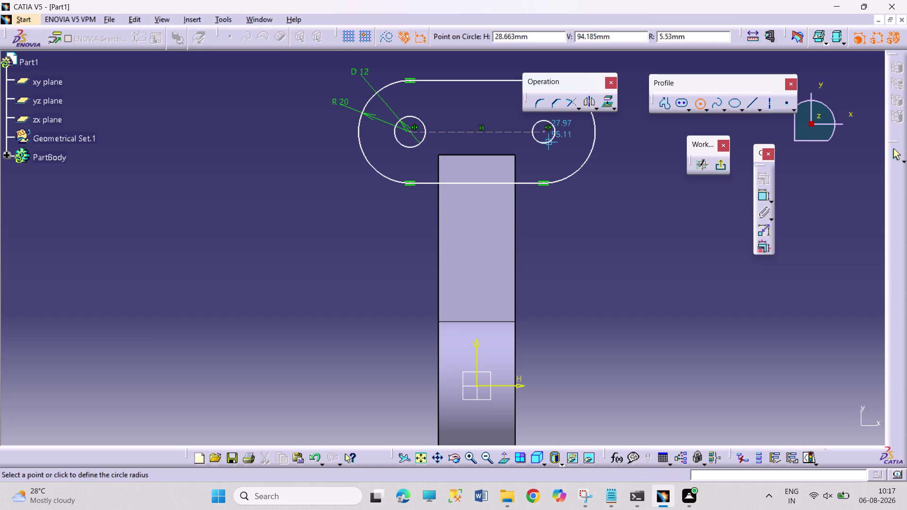
click(550, 143)
click(764, 194)
click(633, 170)
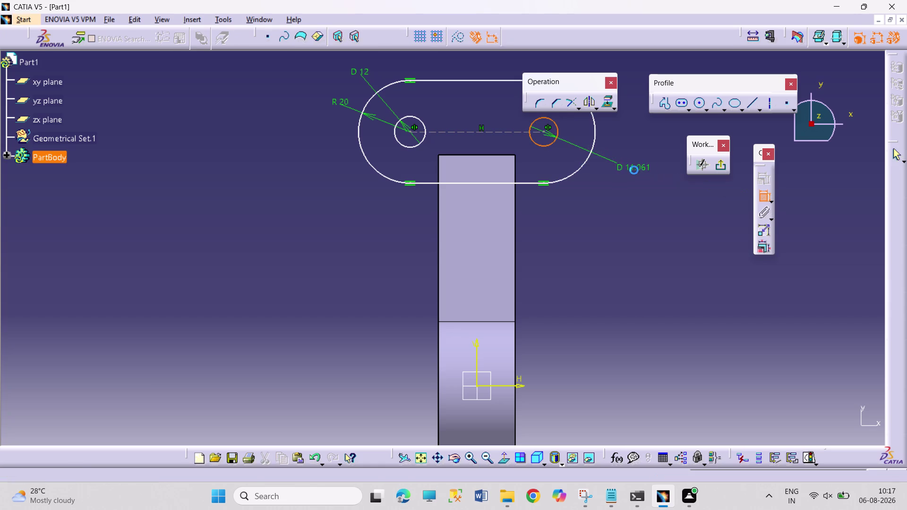
double_click(637, 170)
text(12)
key(Return)
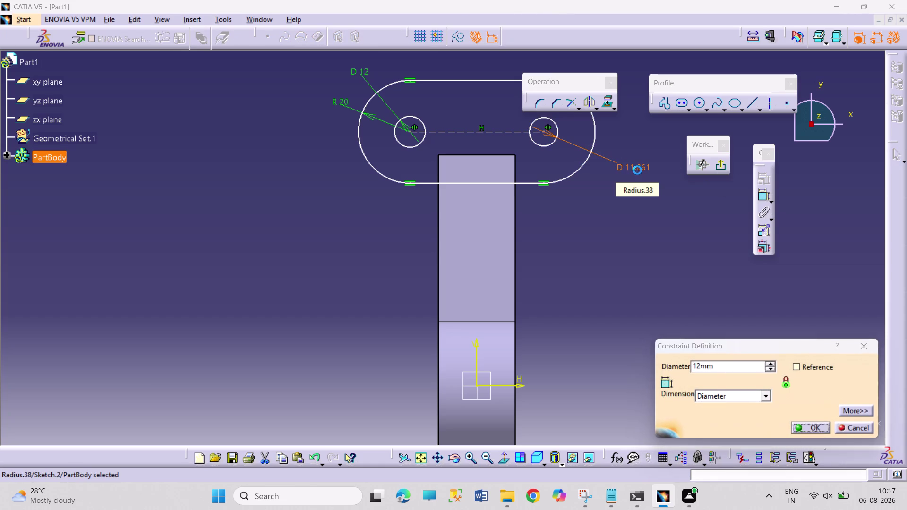
click(635, 254)
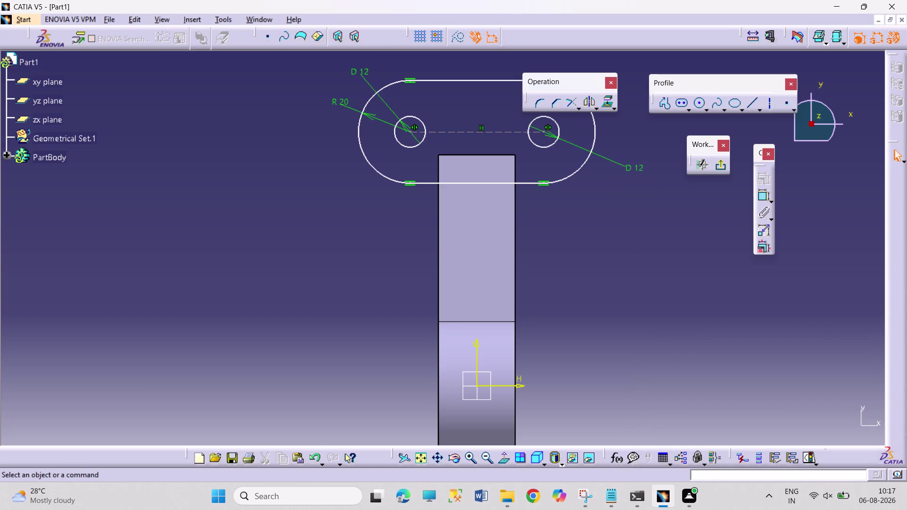
click(497, 154)
Apply a Coincidence constraint between the slot's bottom line and the pad's top edge.
click(500, 185)
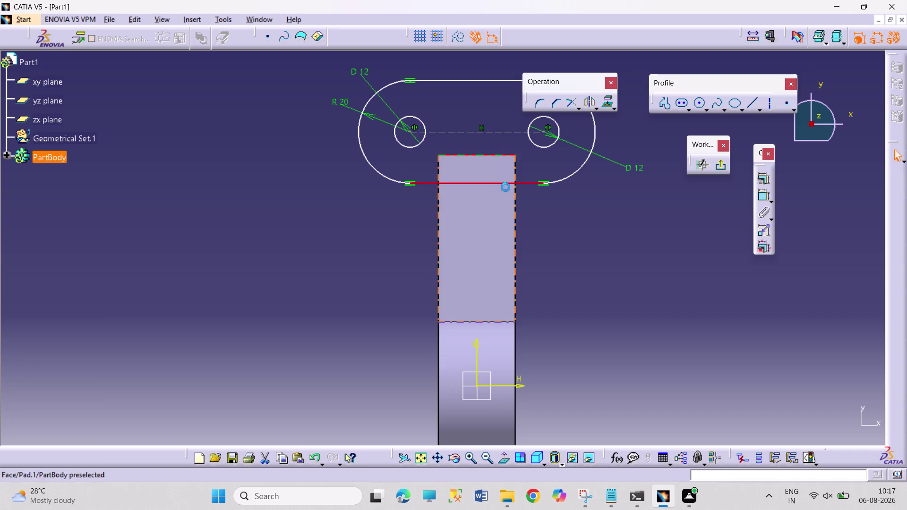
click(766, 177)
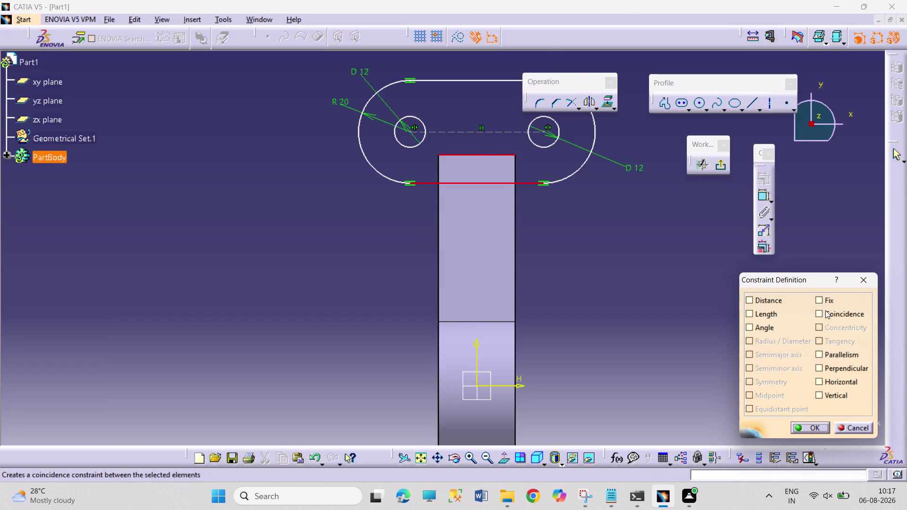
click(825, 310)
click(803, 424)
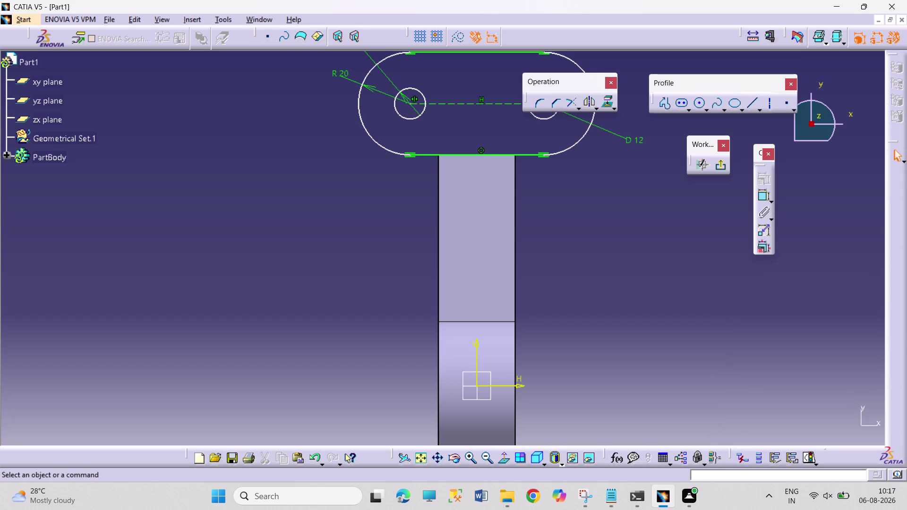
drag(575, 145, 587, 146)
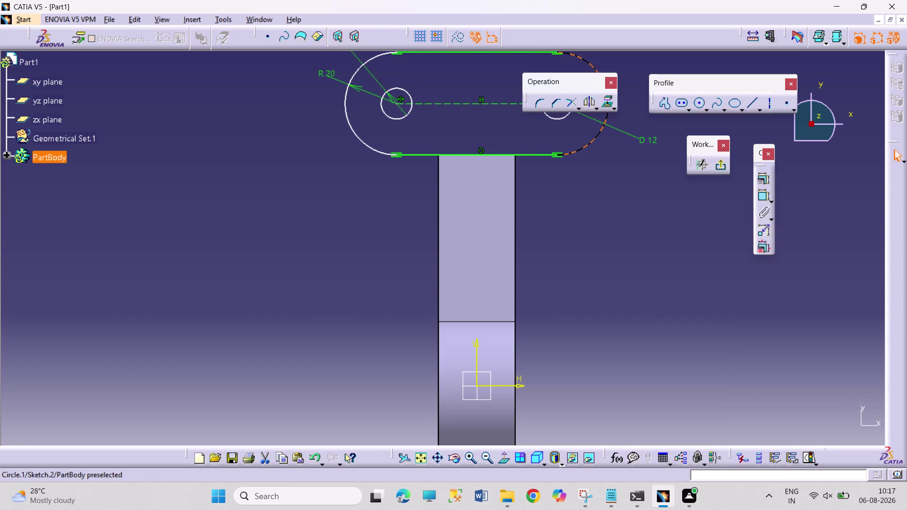
drag(586, 146, 582, 147)
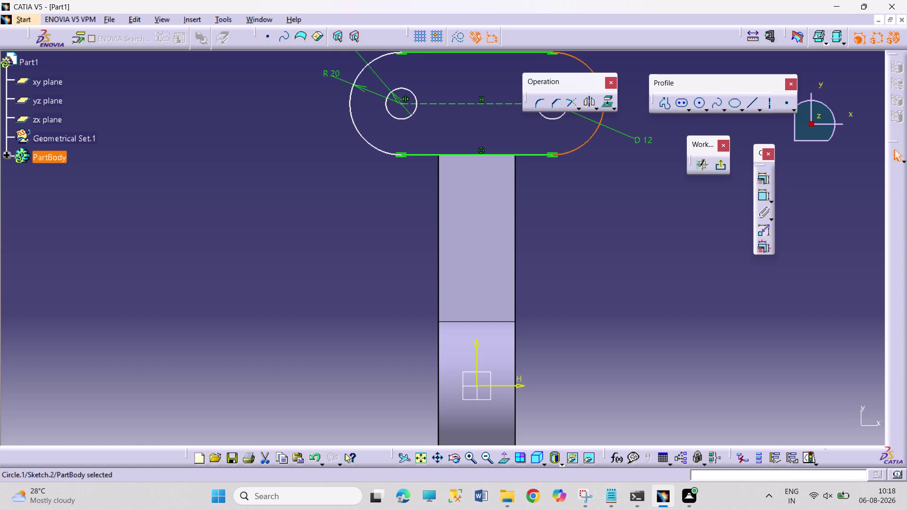
right_click(482, 149)
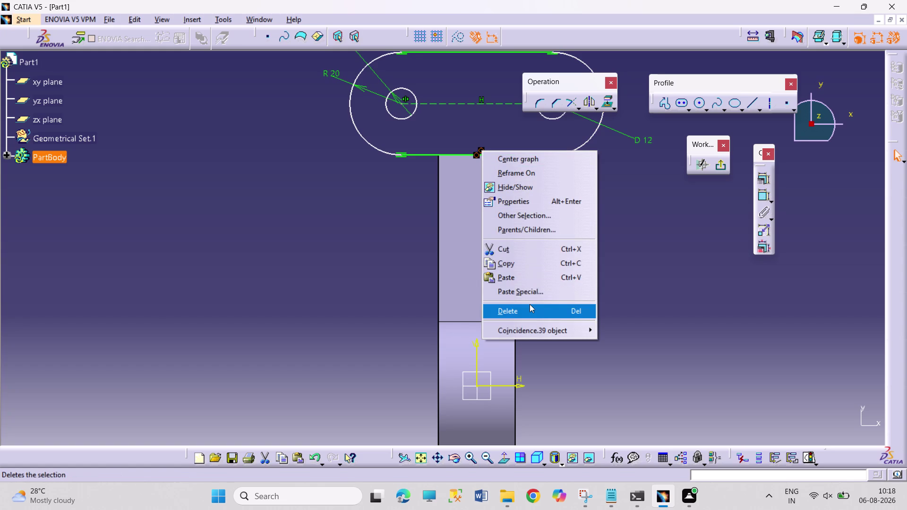
Delete the slot-edge coincidence and select the slot centre line and top edge.
click(529, 305)
drag(471, 105, 474, 120)
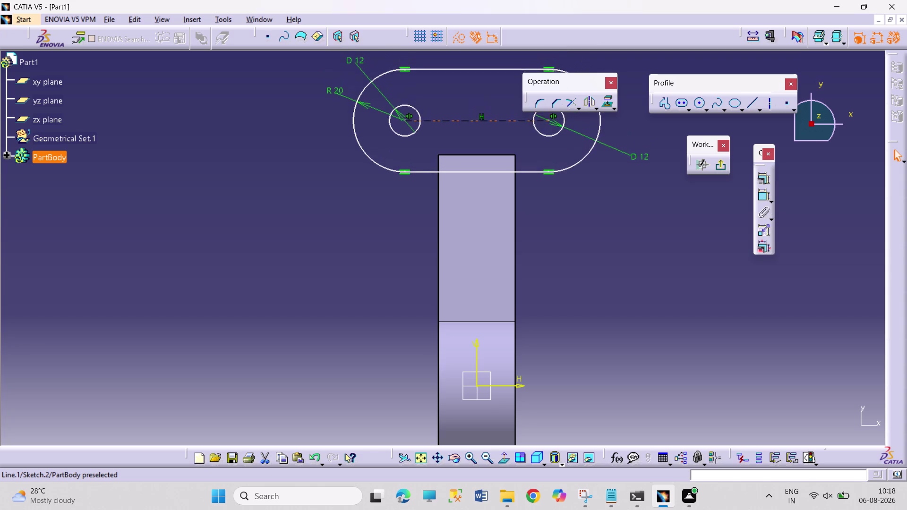
drag(474, 120, 470, 139)
click(480, 139)
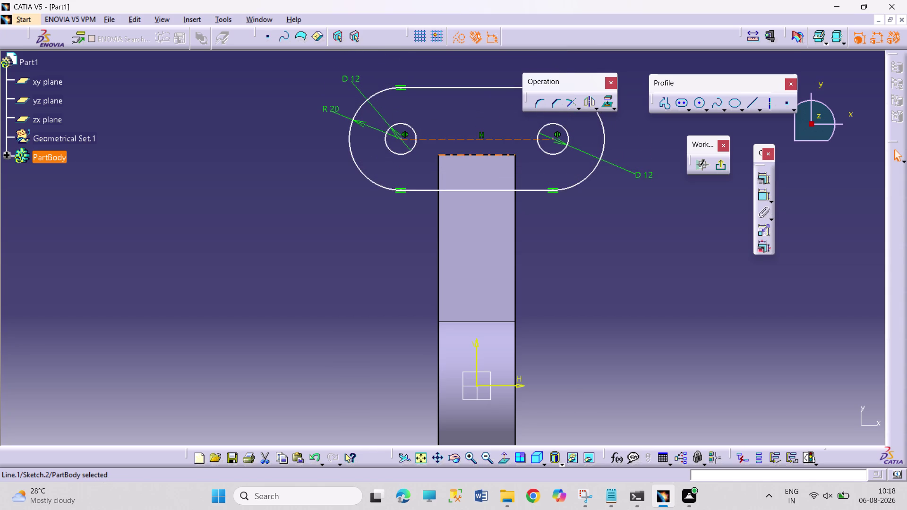
click(484, 155)
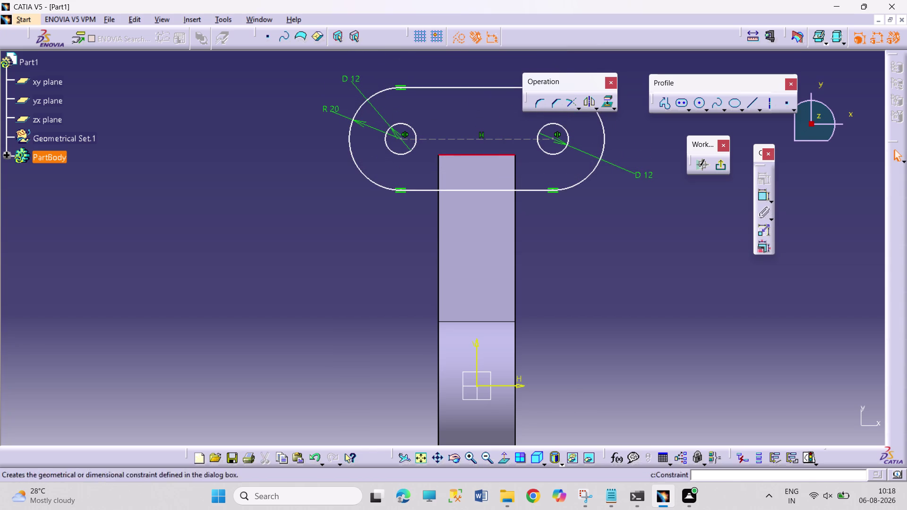
click(828, 236)
Make the slot's centre line coincident with the bracket's top edge.
click(483, 138)
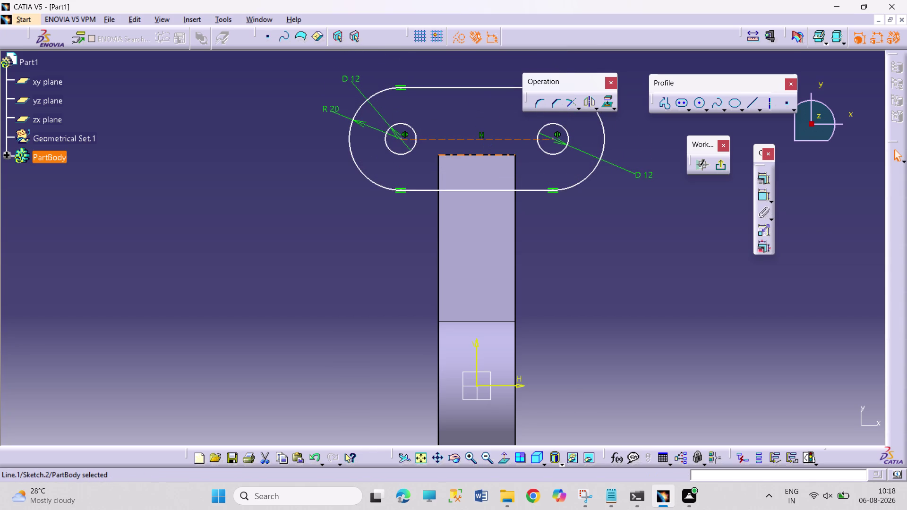
click(492, 154)
click(763, 179)
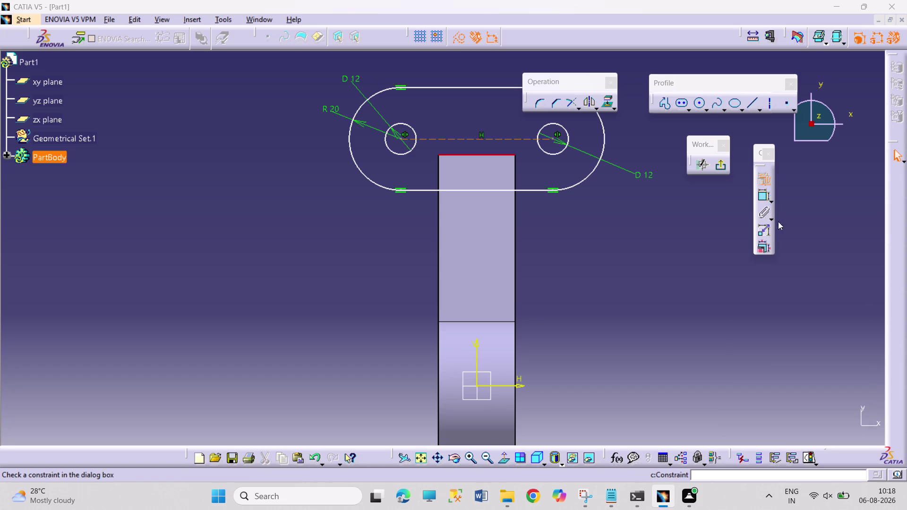
click(831, 312)
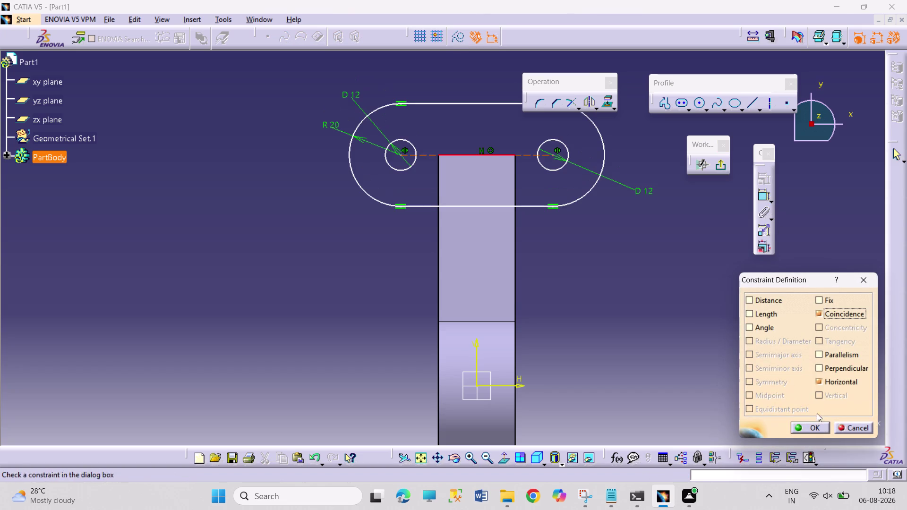
click(804, 427)
click(629, 316)
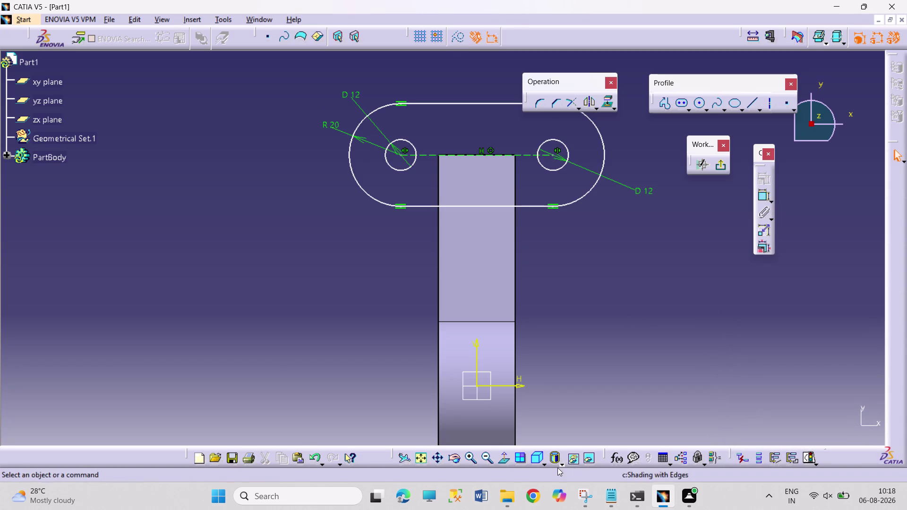
click(518, 494)
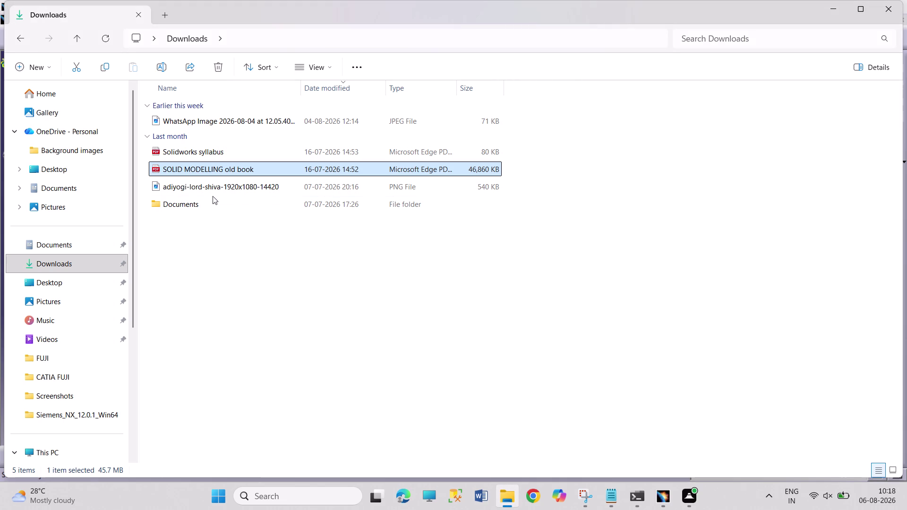
Open the Pictures > Screenshots folder in File Explorer and open the newest screenshot.
click(99, 296)
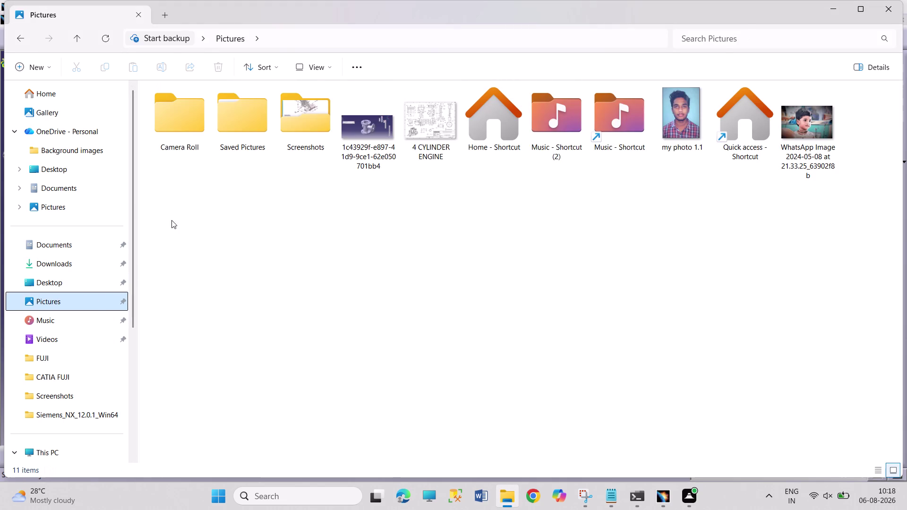
double_click(324, 123)
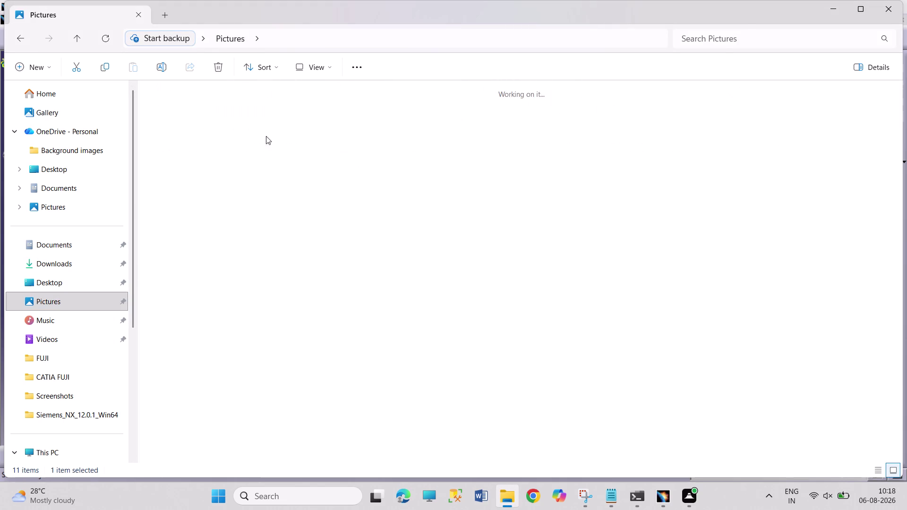
double_click(562, 399)
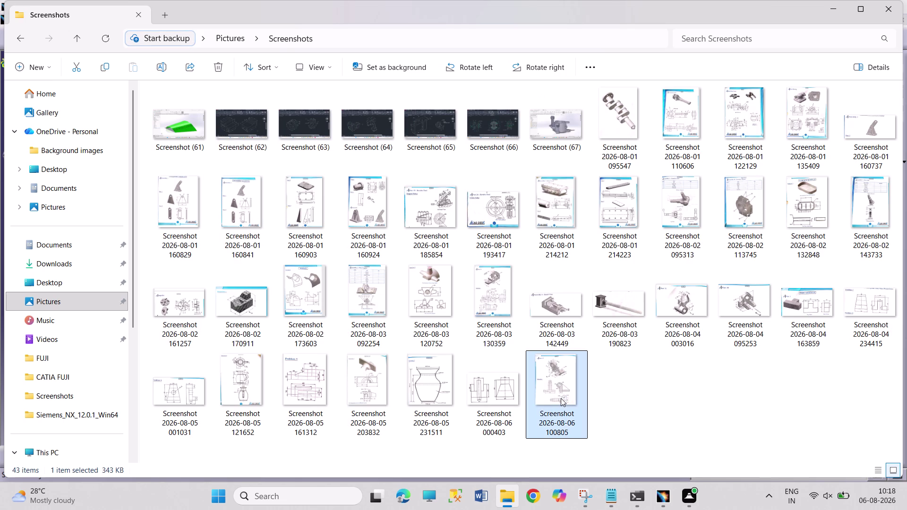